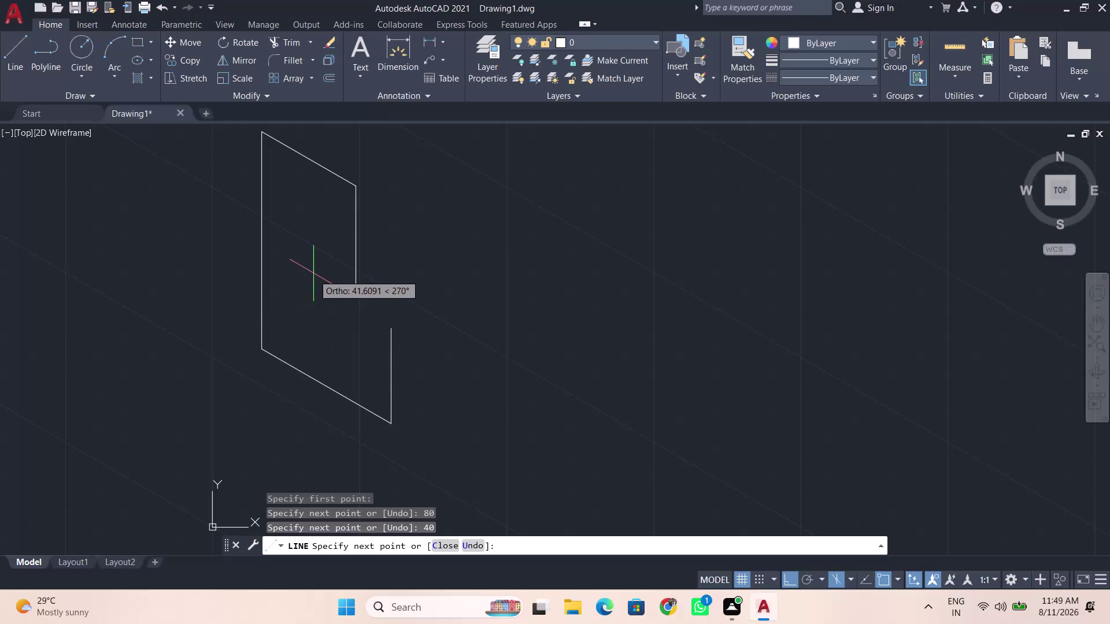
Draw the 45-unit line straight down from the side profile.
key(BackSpace)
text(45)
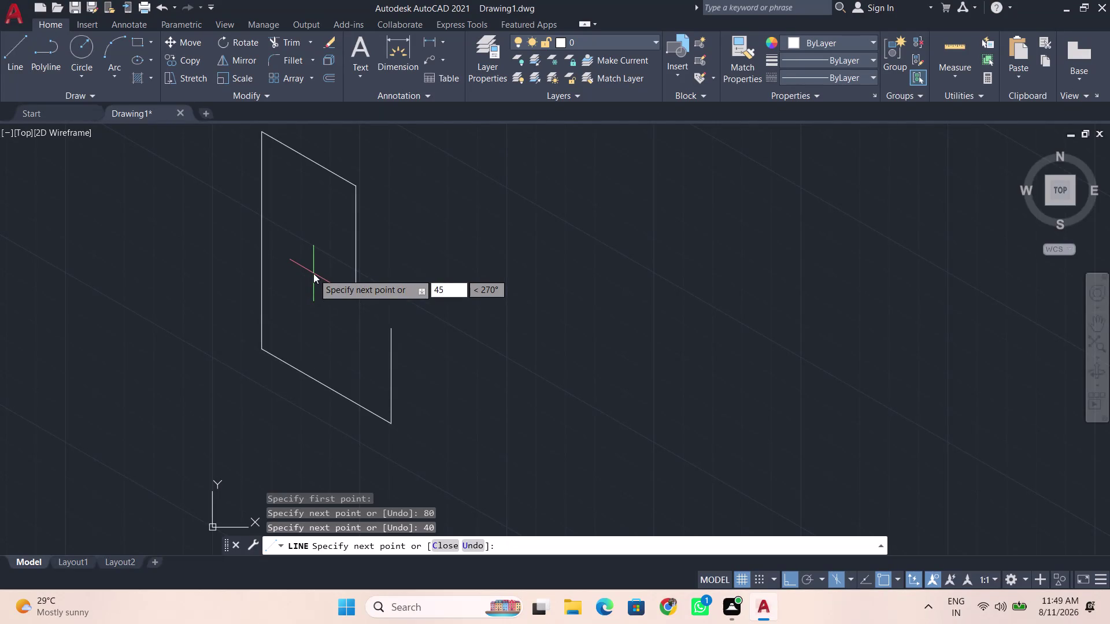
key(Return)
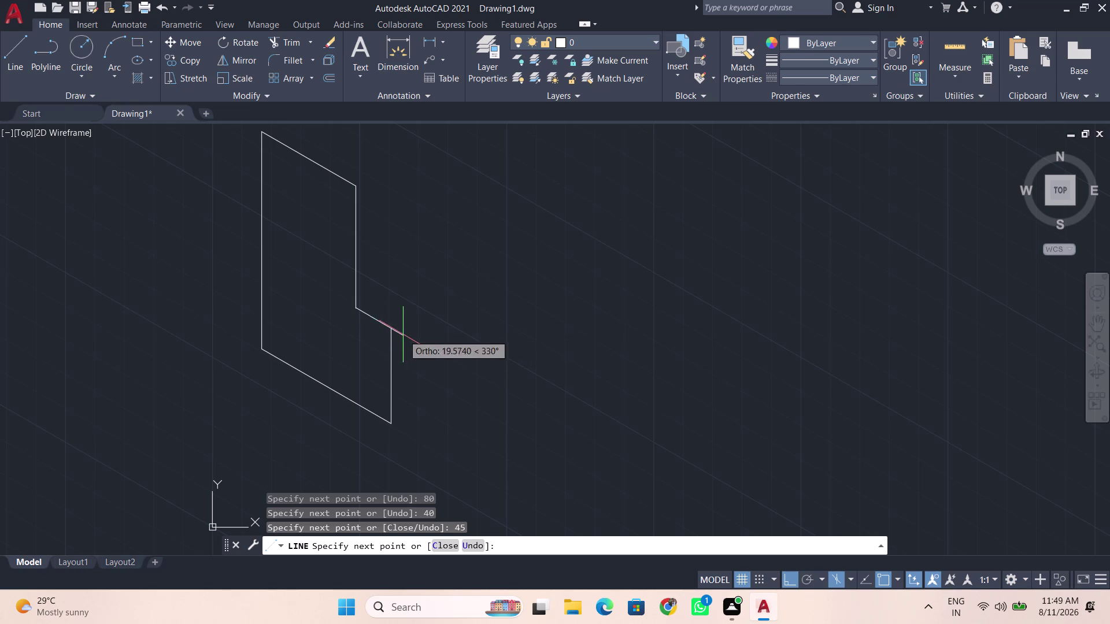
Join the step line to the lower vertical edge's endpoint and switch to the Top isoplane.
scroll(up, 3)
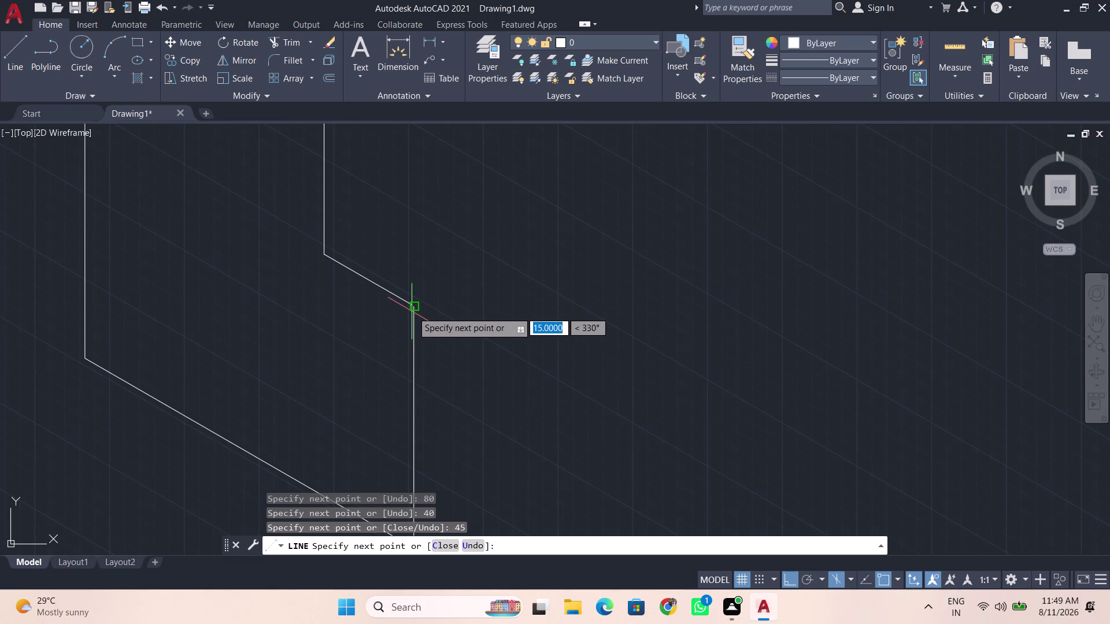
click(415, 312)
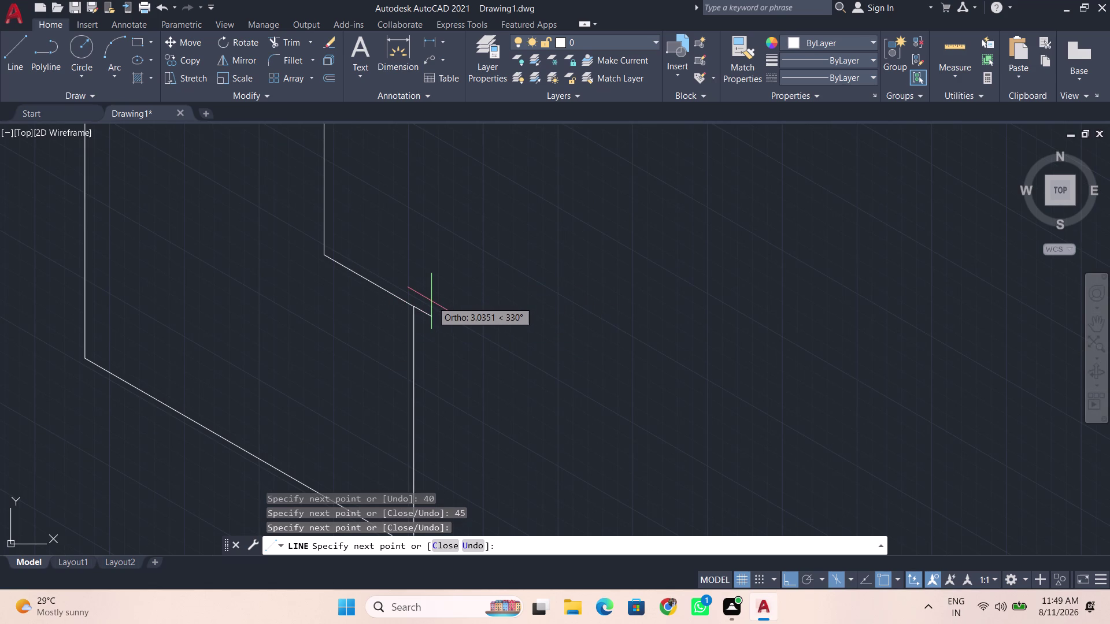
key(space)
scroll(down, 3)
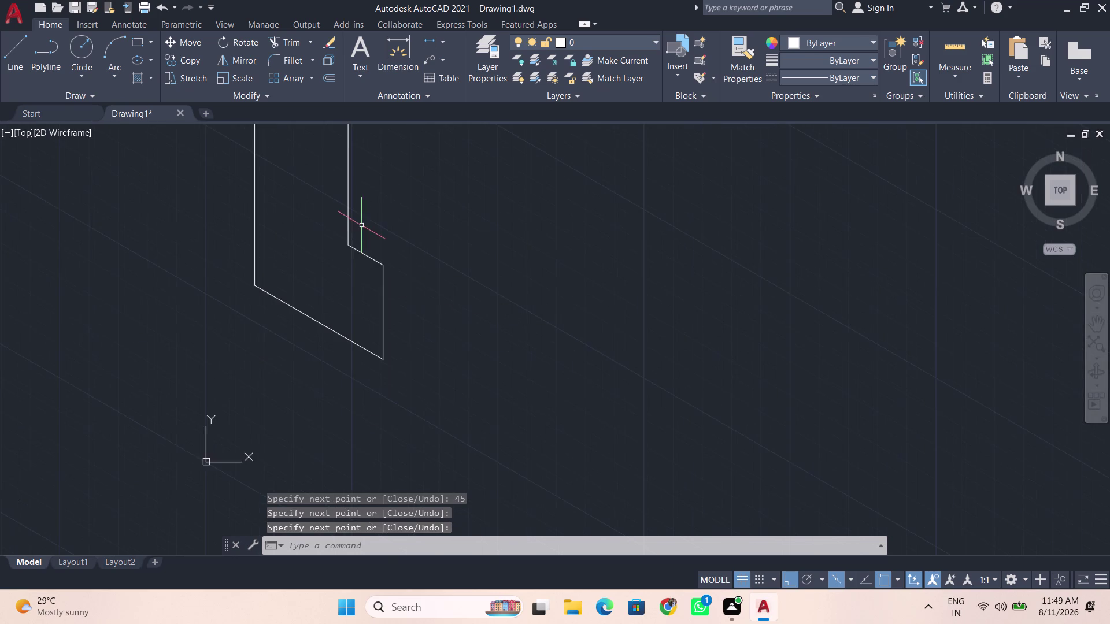
middle_drag(361, 224, 375, 359)
scroll(up, 3)
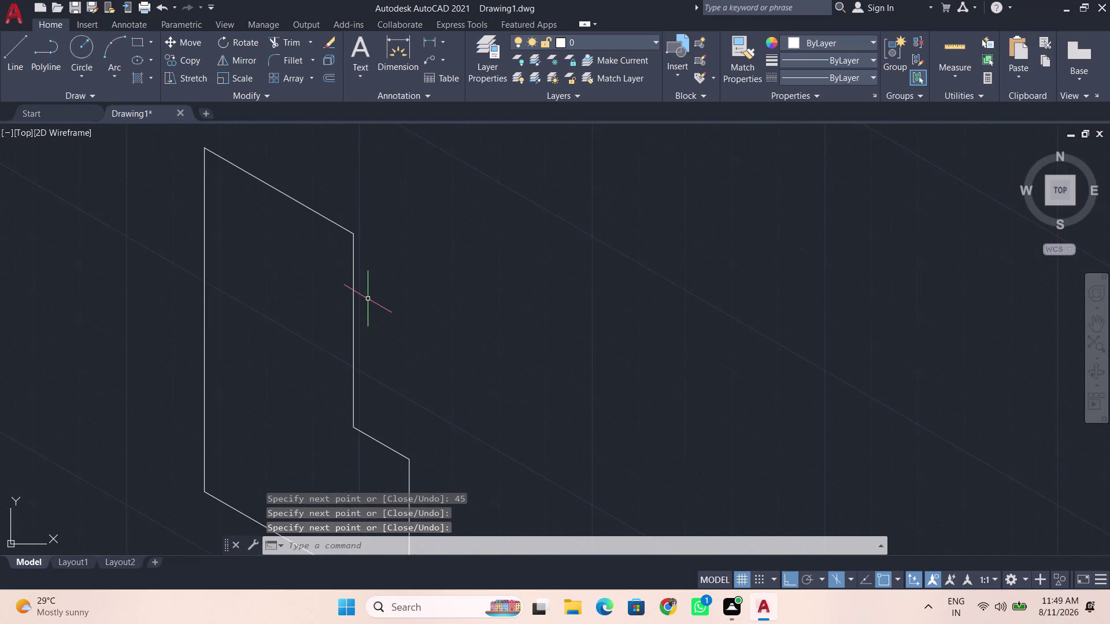
key(F5)
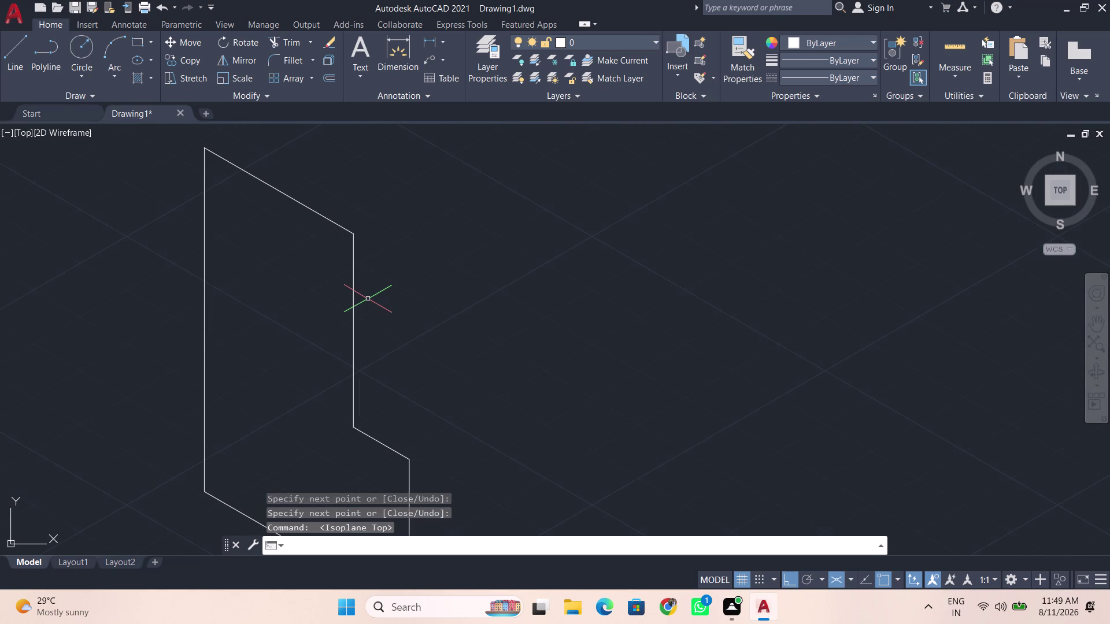
From the profile's top-left corner, draw the 30-unit top edge going back.
middle_drag(292, 243, 293, 318)
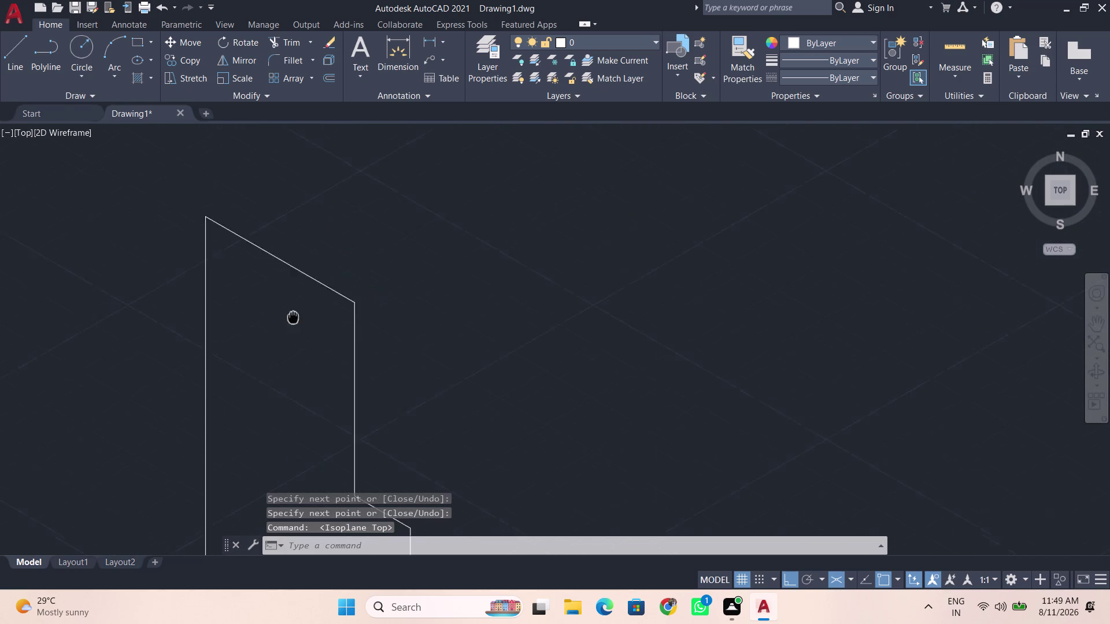
middle_drag(293, 317, 294, 354)
key(l)
key(Return)
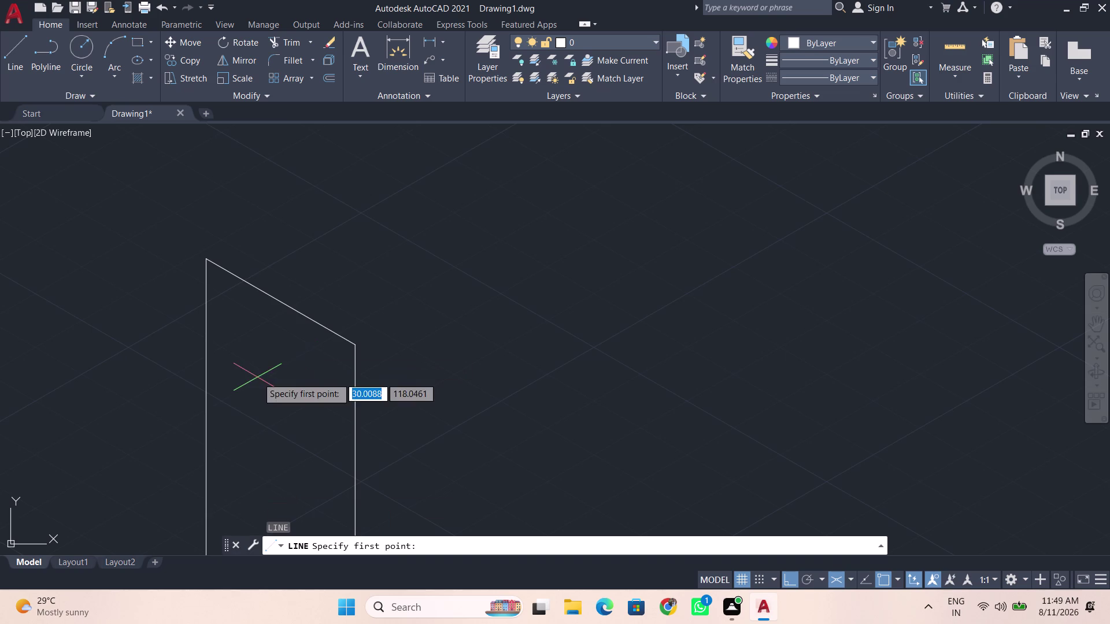
click(206, 261)
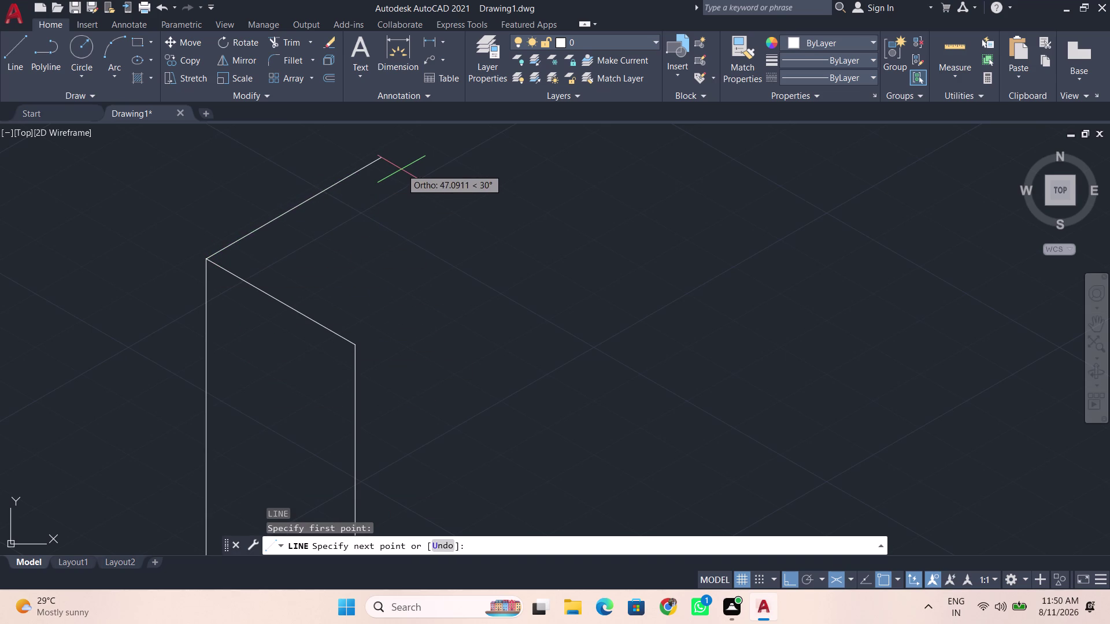
key(BackSpace)
key(BackSpace)
text(30)
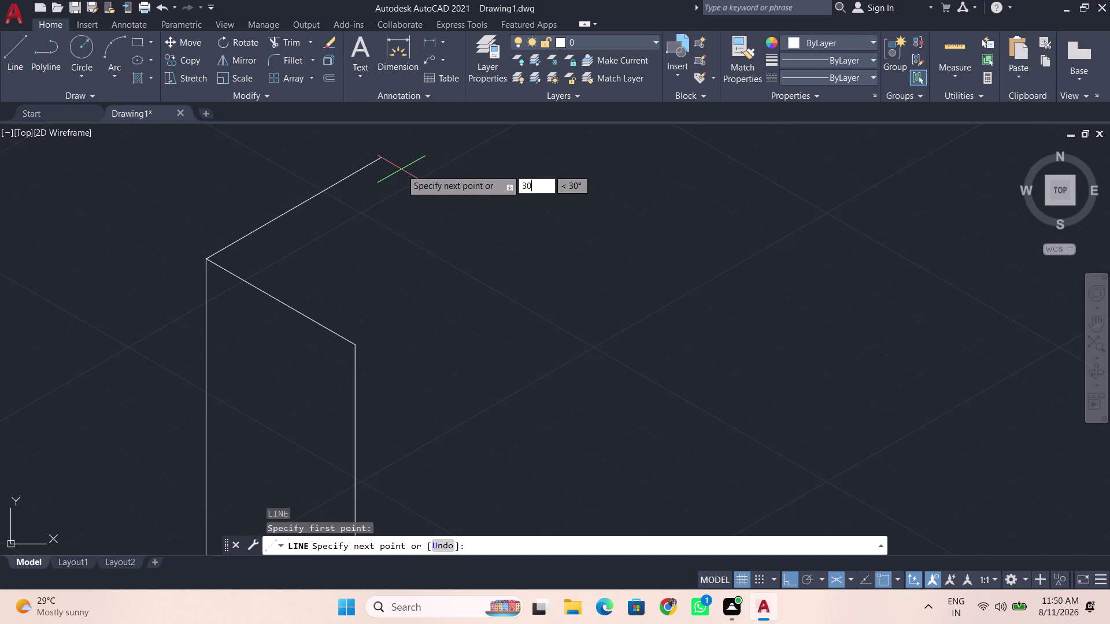
key(Return)
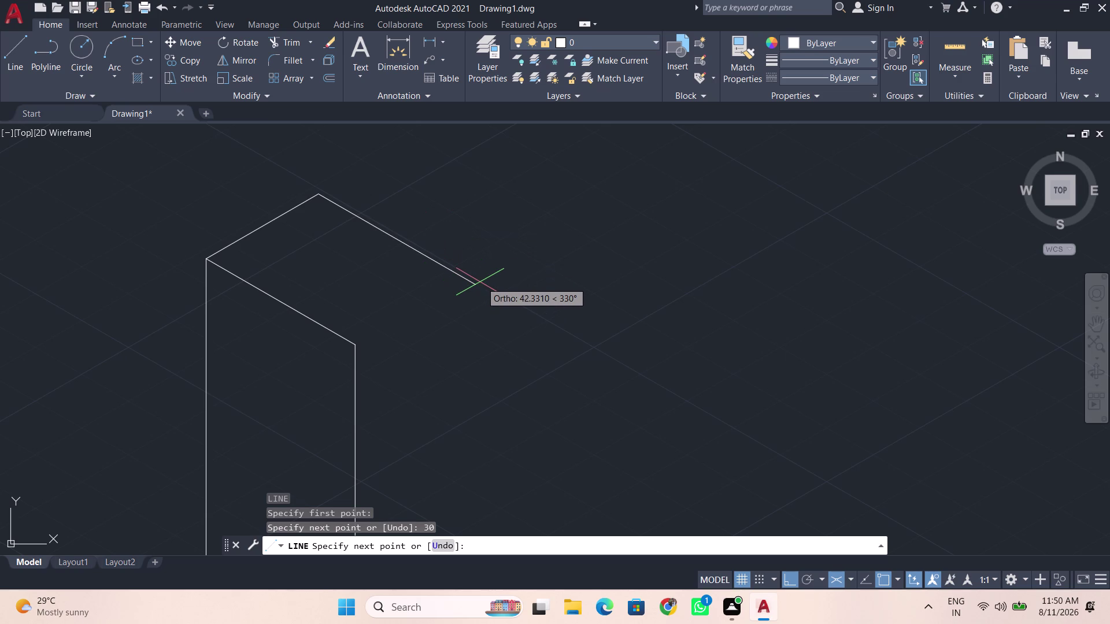
Add the 40-unit edge across the top and close the face at the front corner.
key(BackSpace)
key(BackSpace)
text(40)
key(Return)
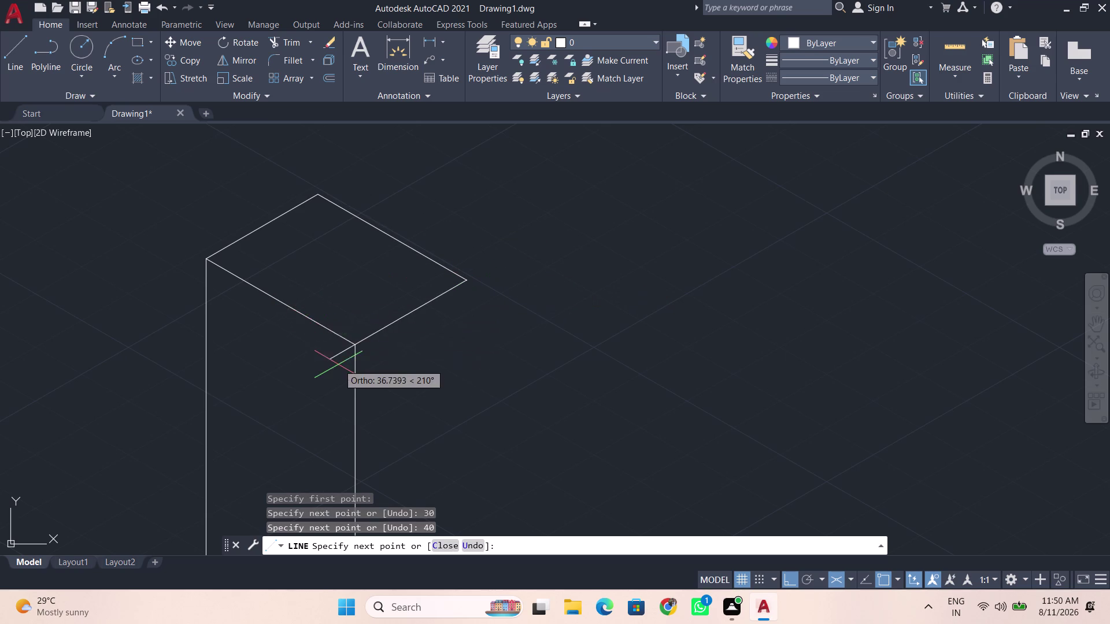
scroll(up, 3)
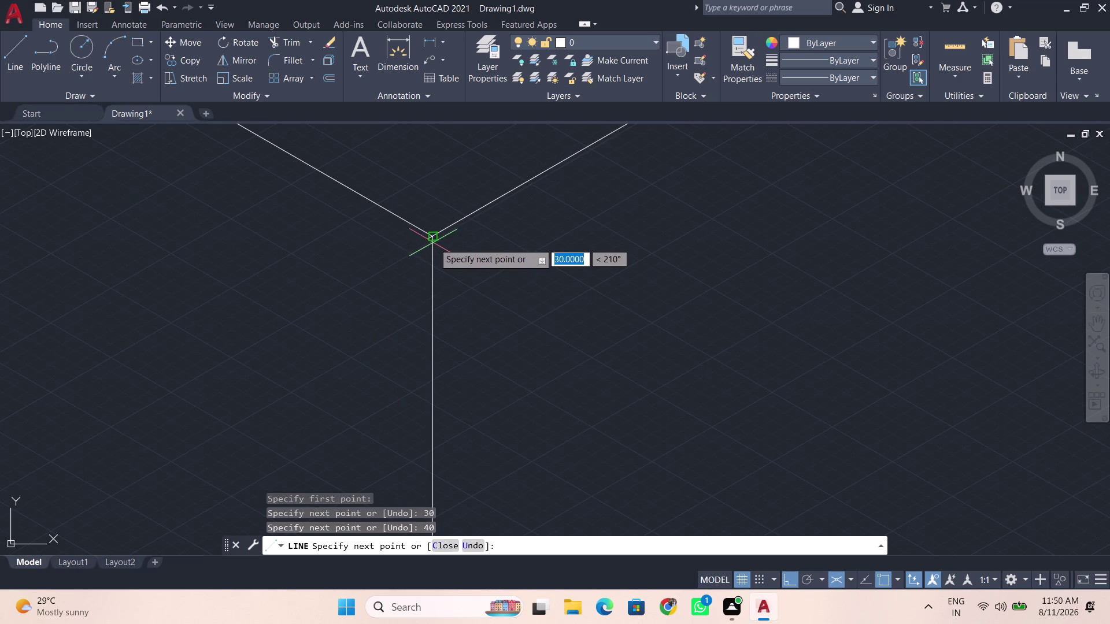
click(440, 239)
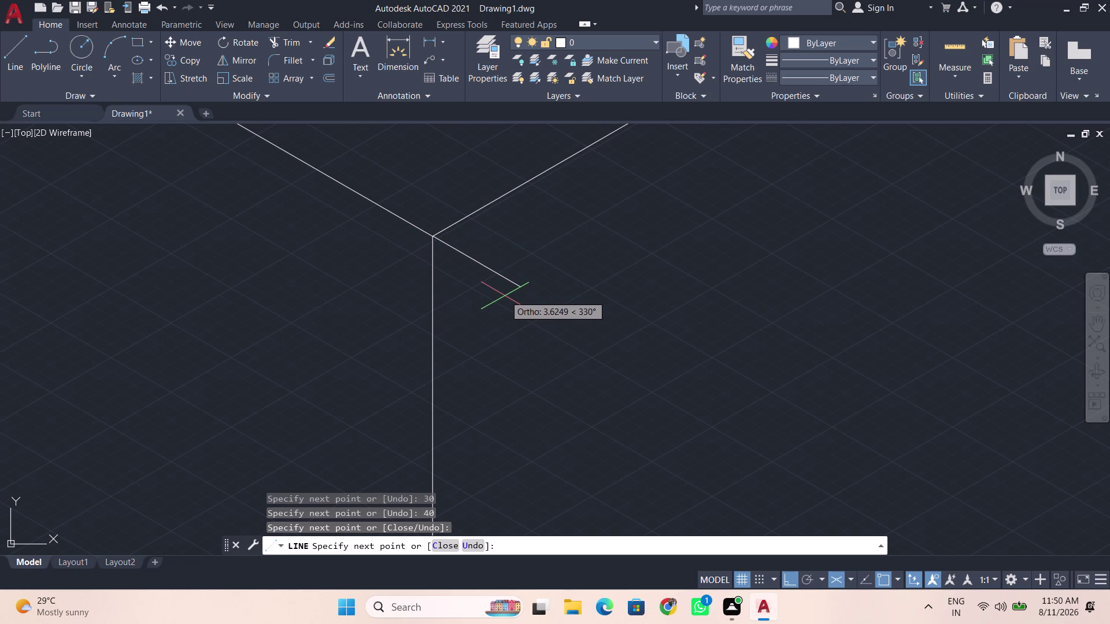
key(space)
scroll(down, 3)
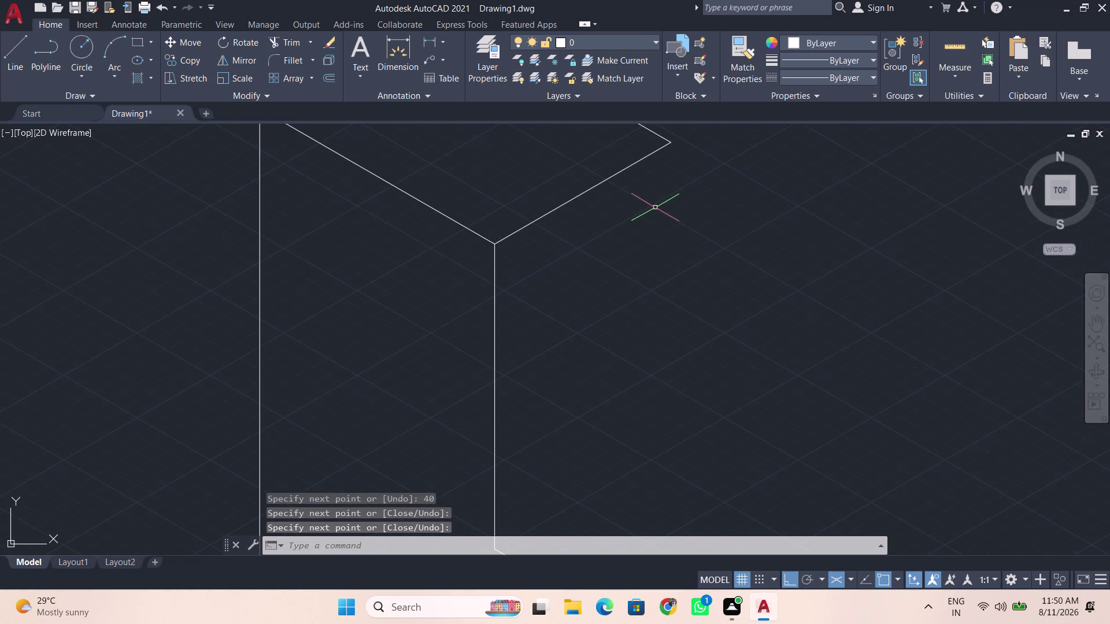
middle_drag(655, 207, 341, 319)
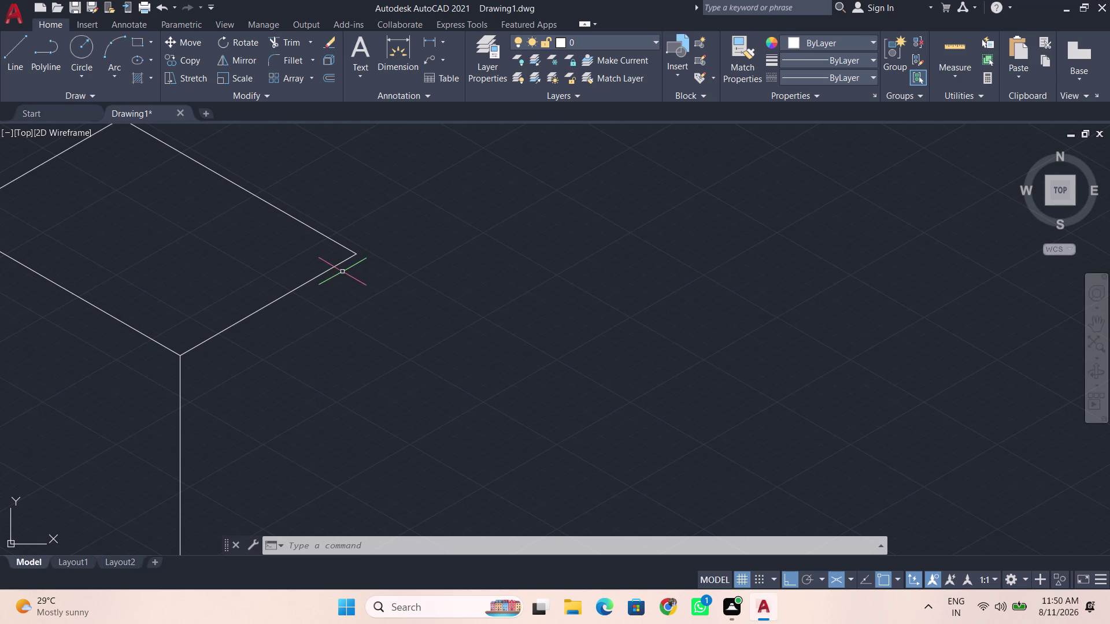
From the top face's right corner, draw a 15-unit drop on the right isoplane.
key(l)
key(Return)
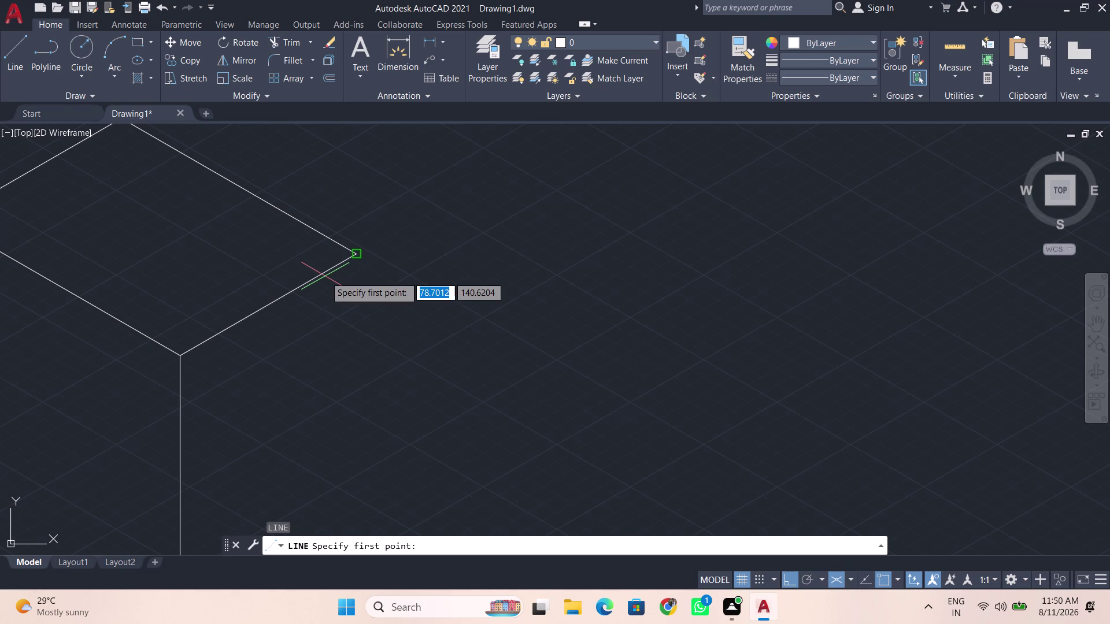
click(353, 254)
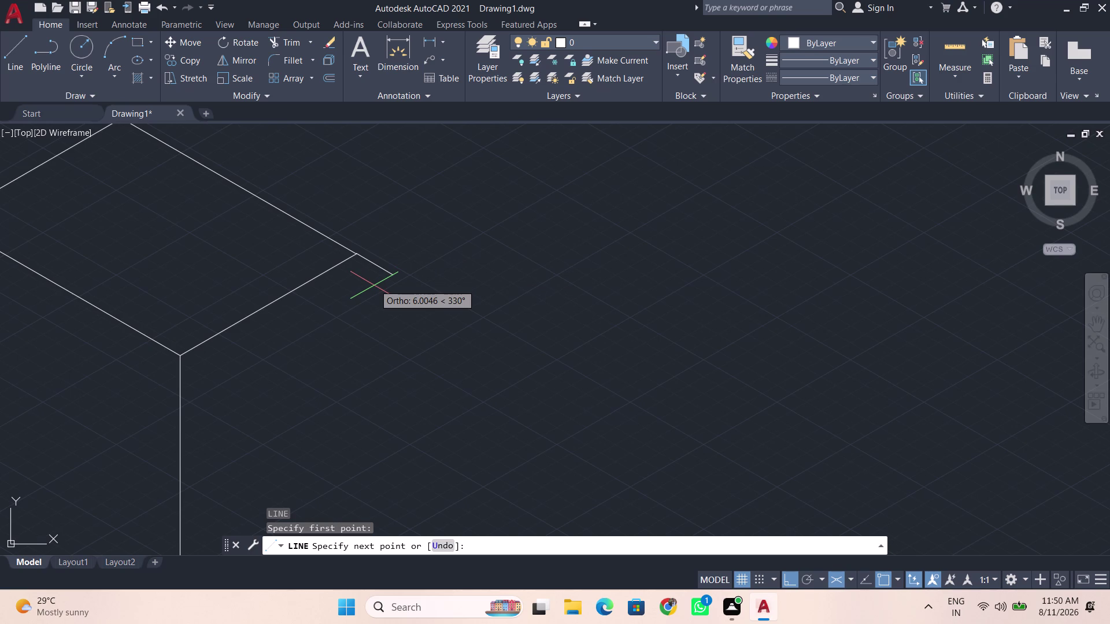
key(F5)
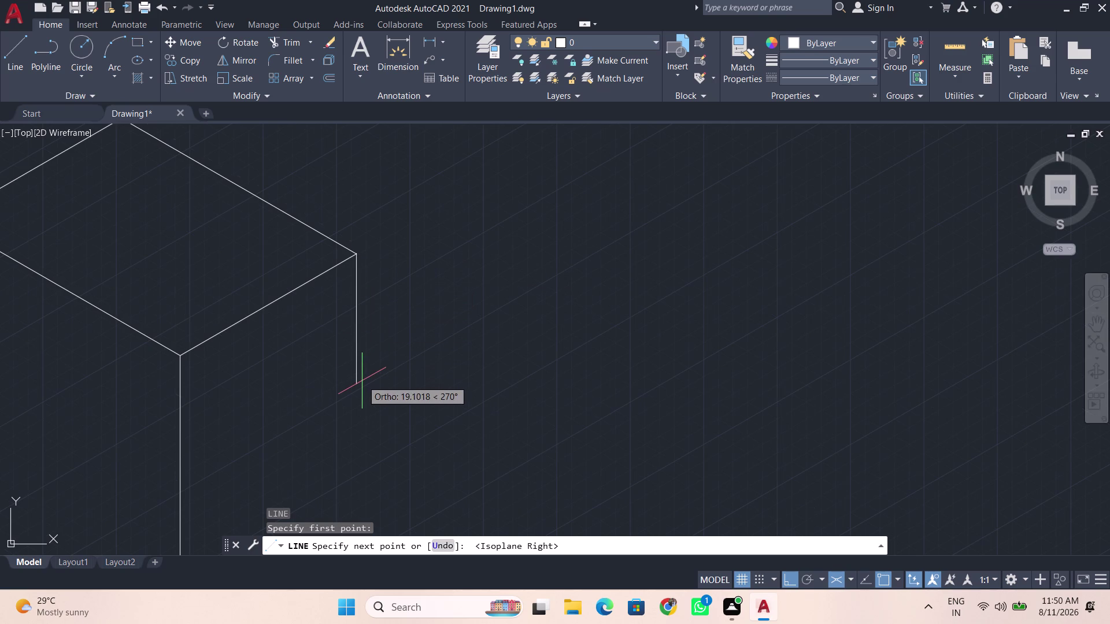
key(BackSpace)
key(BackSpace)
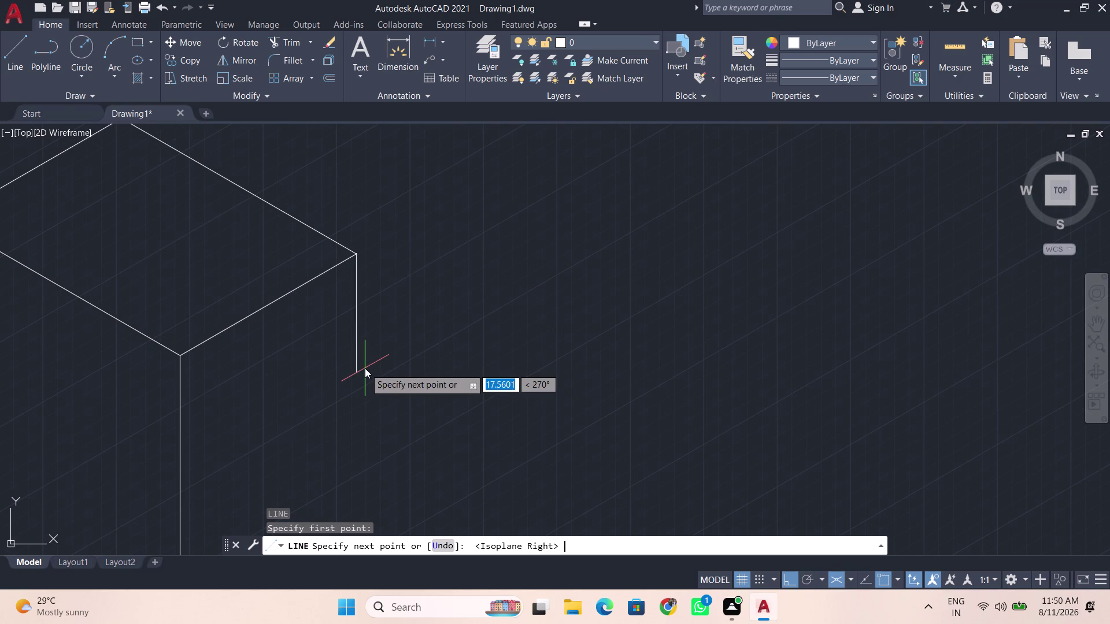
text(15)
key(Return)
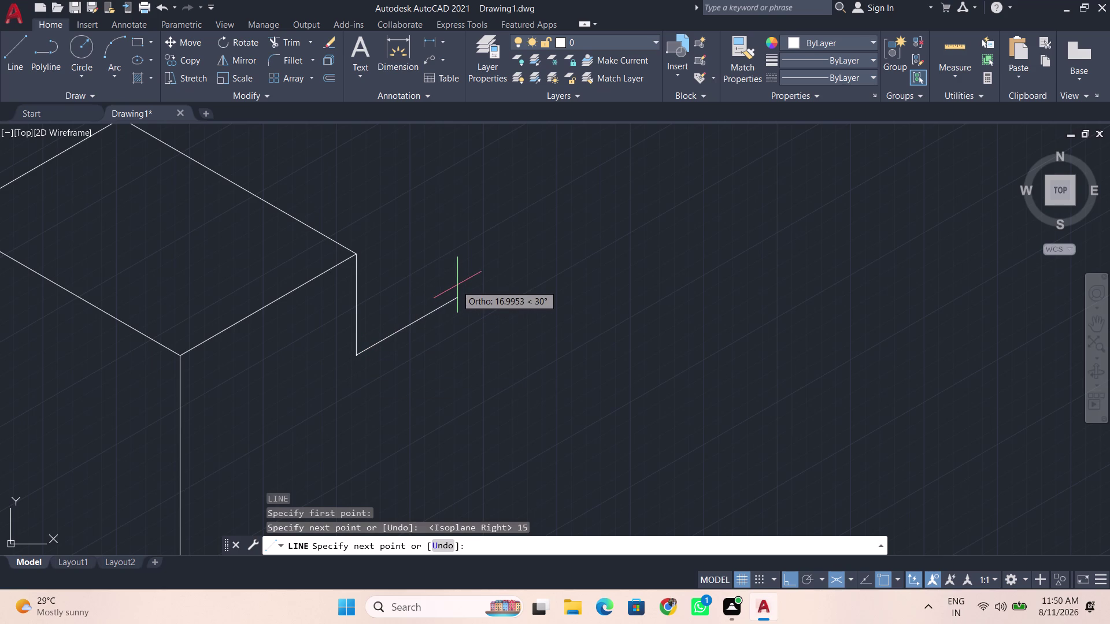
Continue the ledge with a 25-unit edge going back and a 40-unit edge on the left isoplane.
key(BackSpace)
text(25)
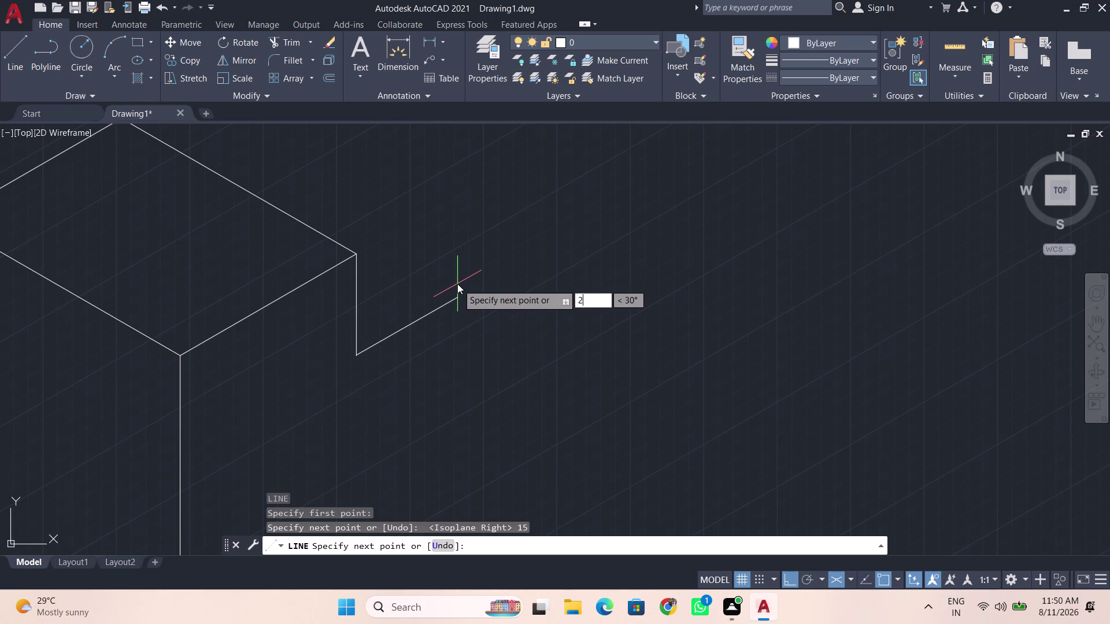
key(Return)
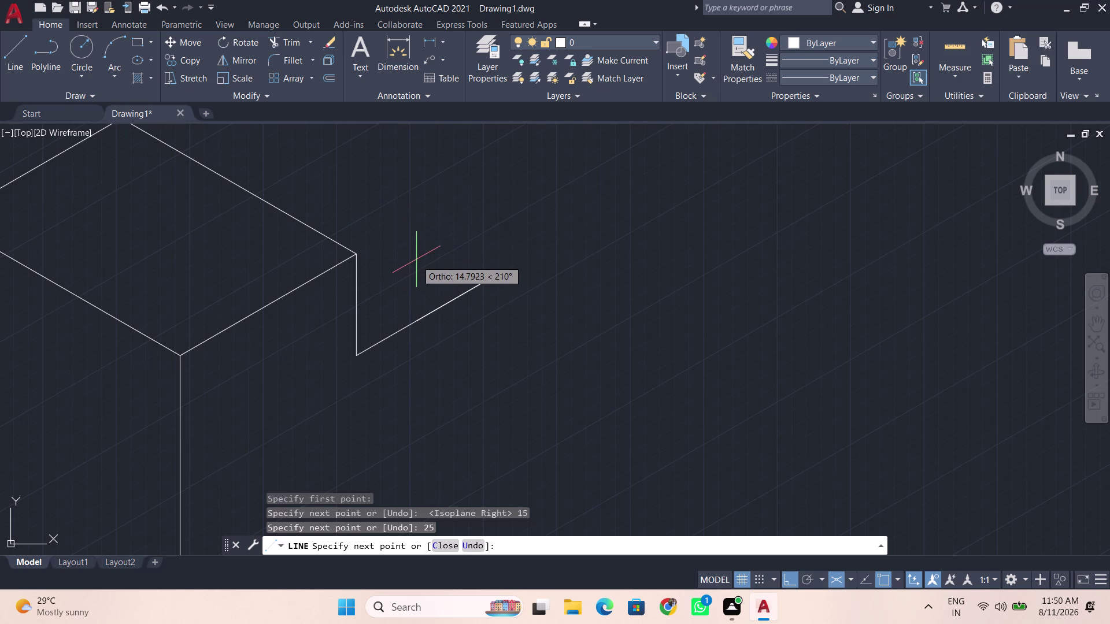
key(F5)
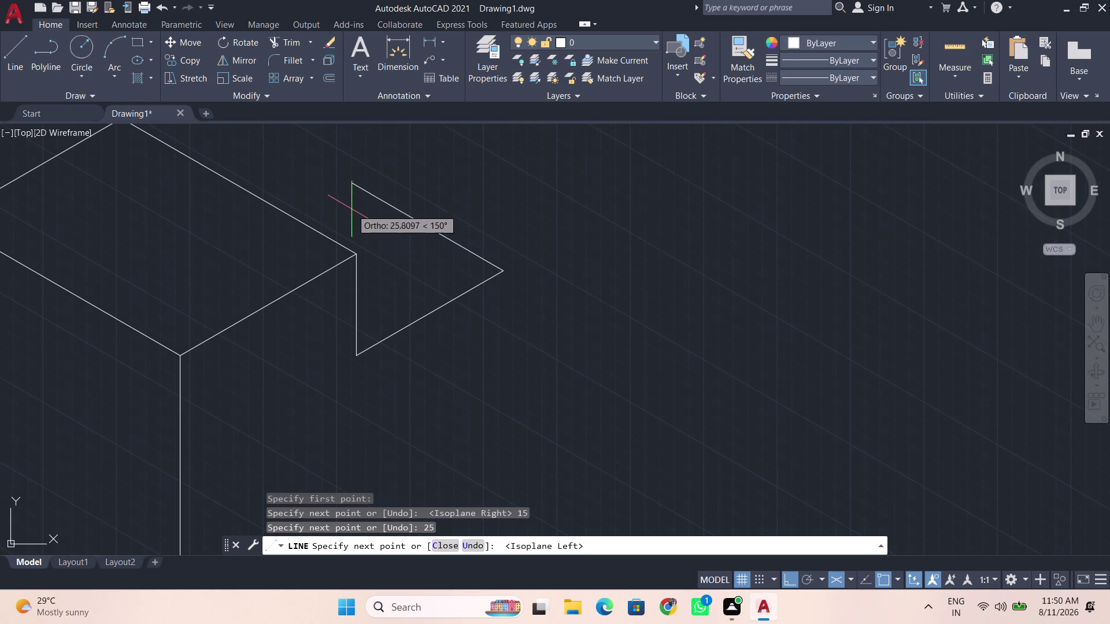
middle_drag(332, 197, 569, 396)
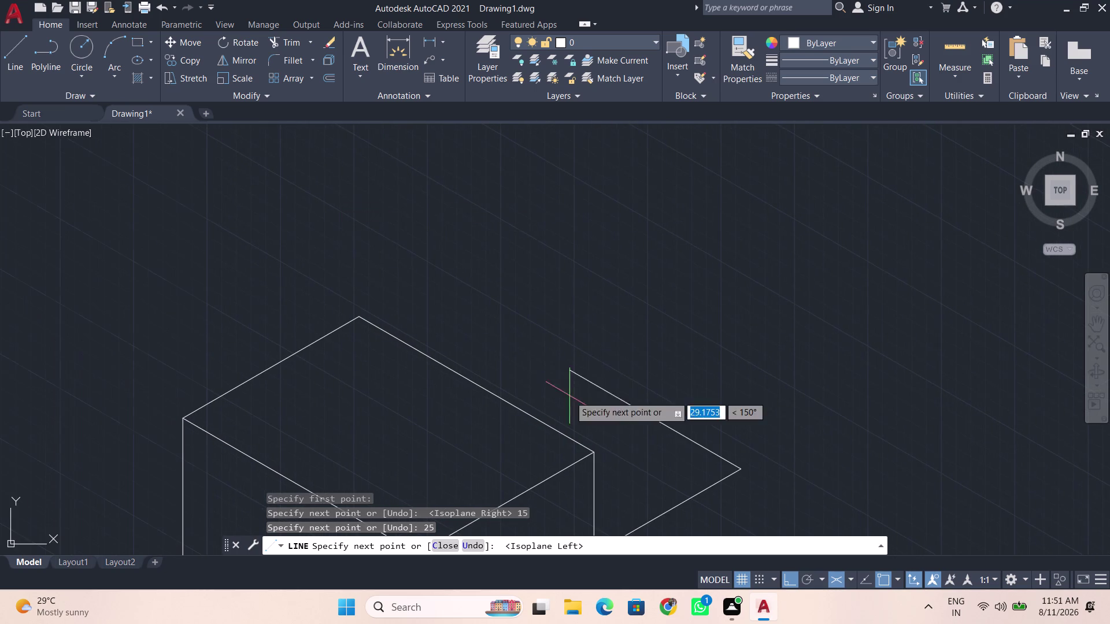
key(BackSpace)
key(BackSpace)
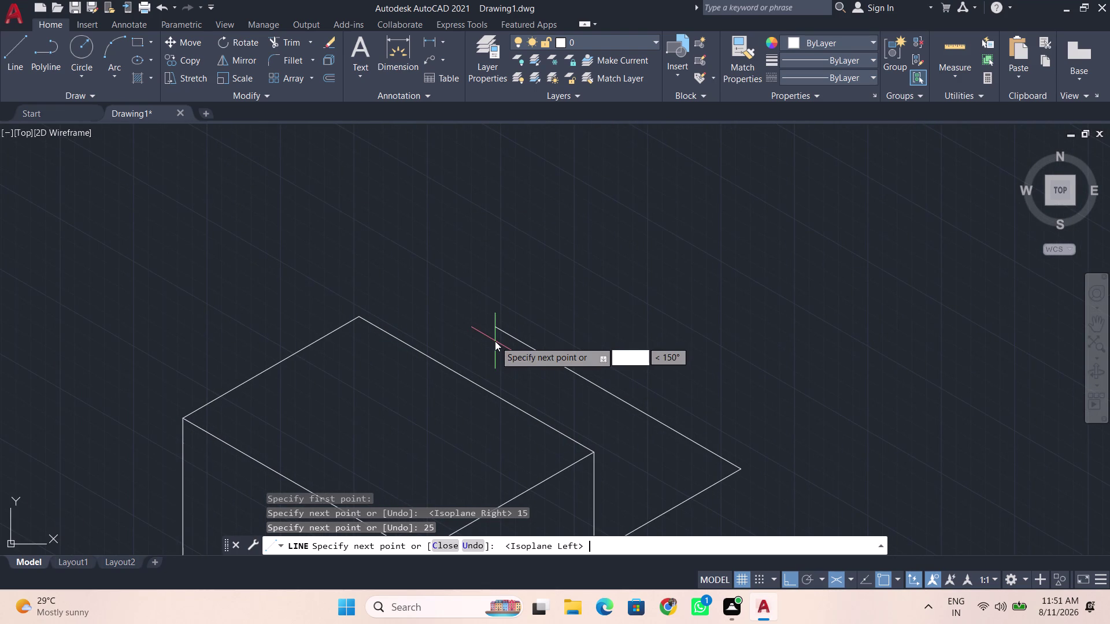
text(40)
key(Return)
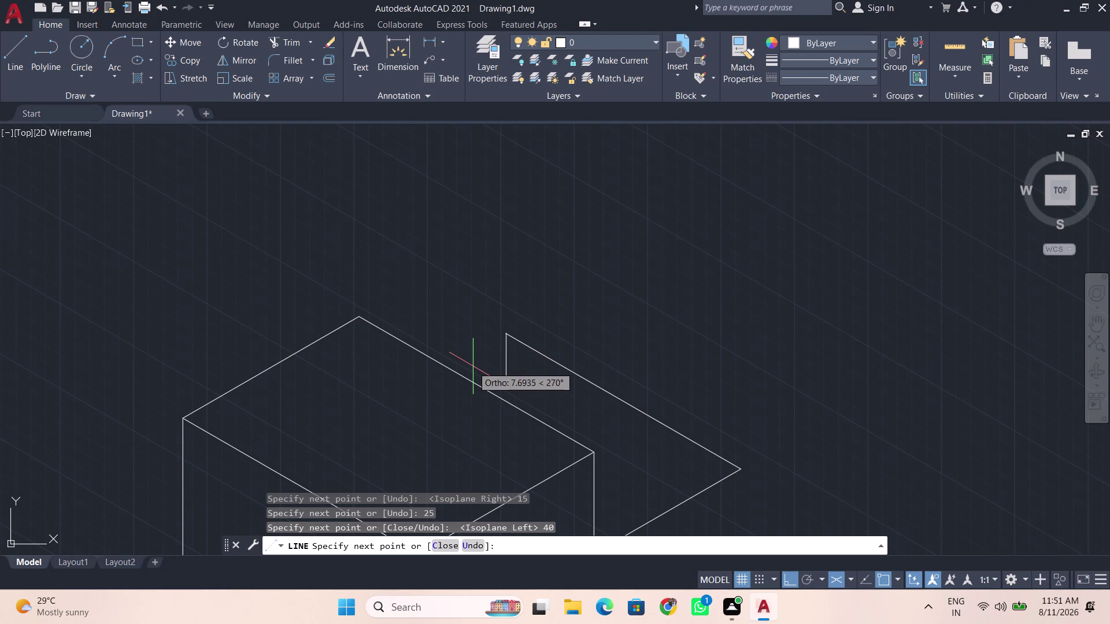
On the Top isoplane, undo a misplaced segment and place the ledge outline's final point.
key(F5)
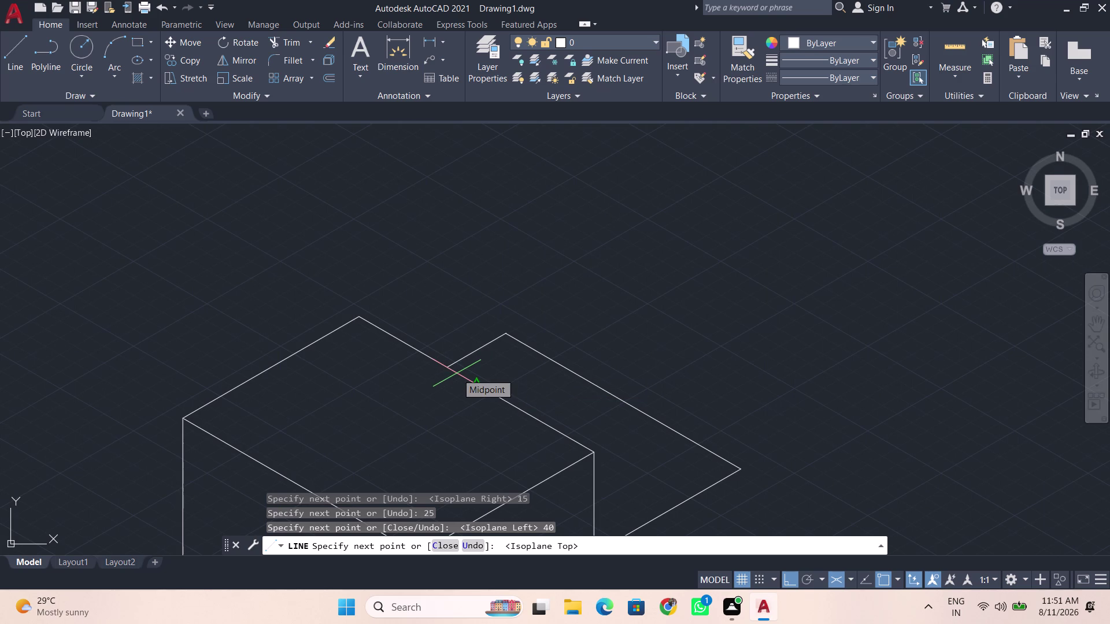
click(457, 374)
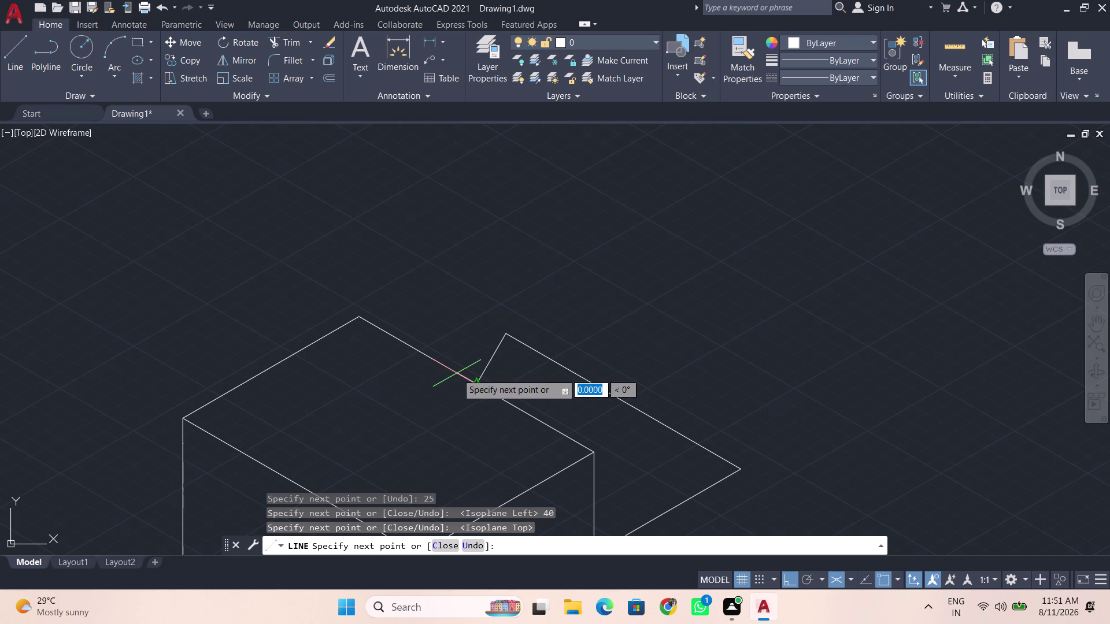
key(ctrl+z)
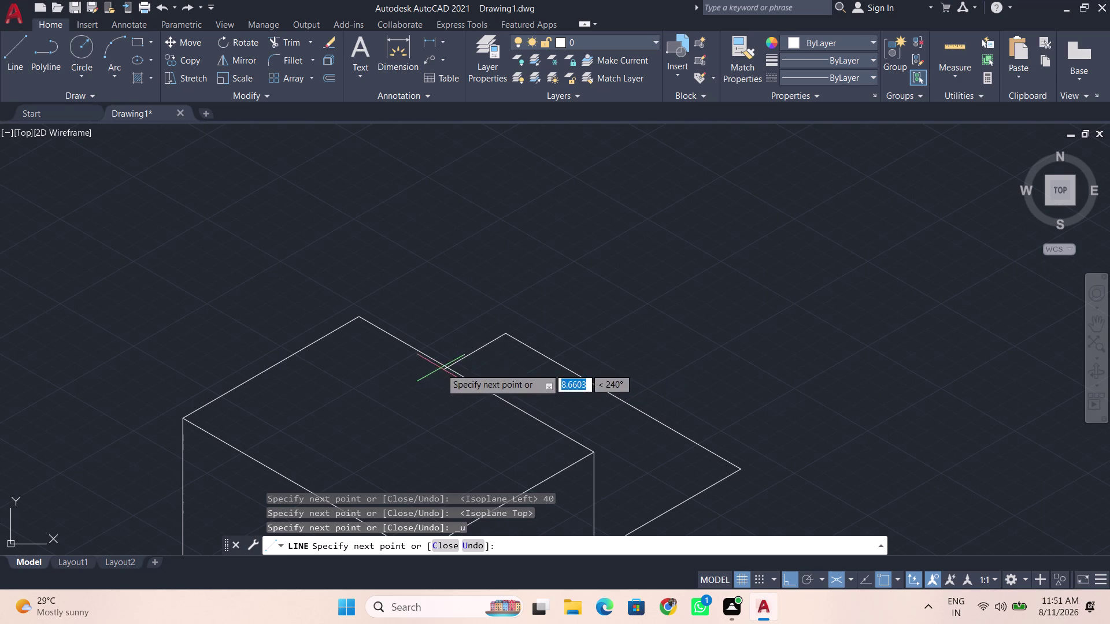
click(407, 379)
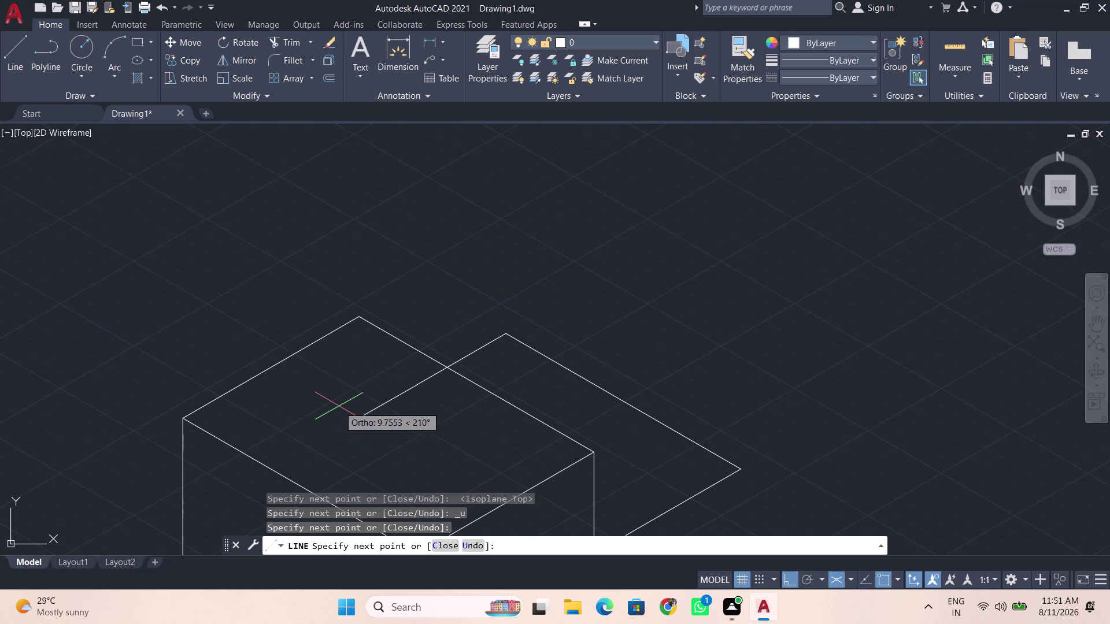
key(space)
scroll(down, 3)
middle_drag(425, 440, 425, 440)
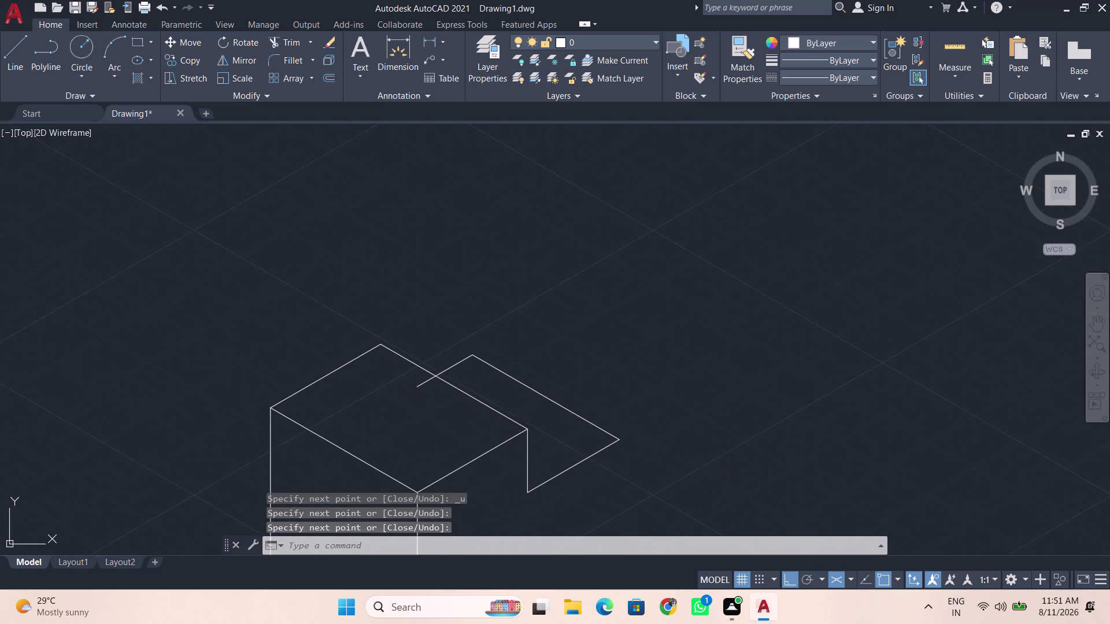
middle_drag(425, 440, 295, 258)
Trim away the overlapping edge on the ledge top.
text(tr)
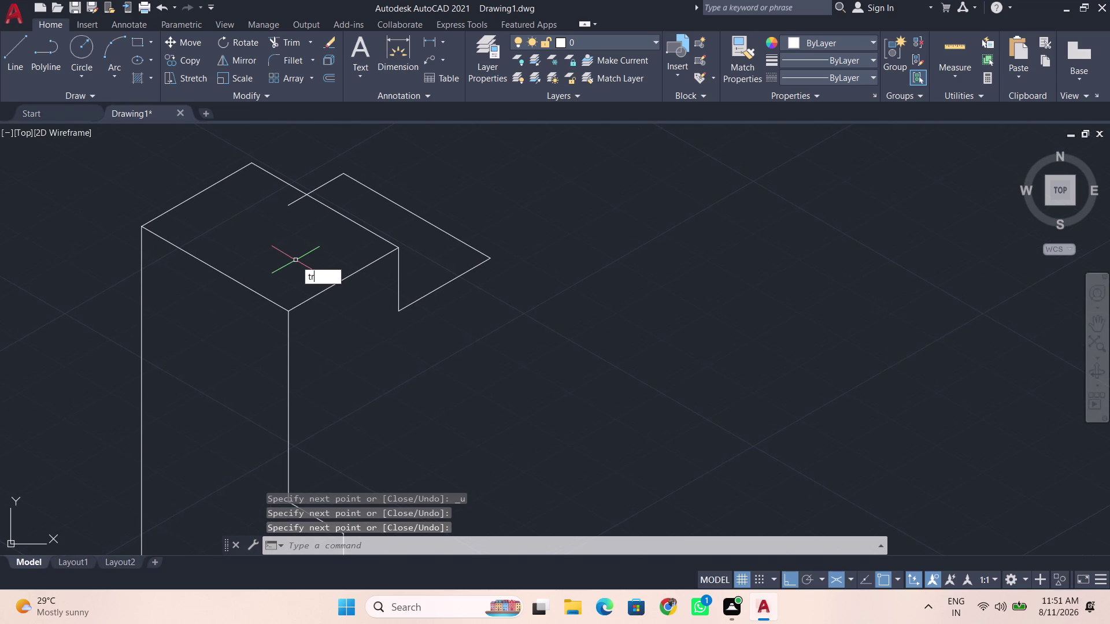
key(Return)
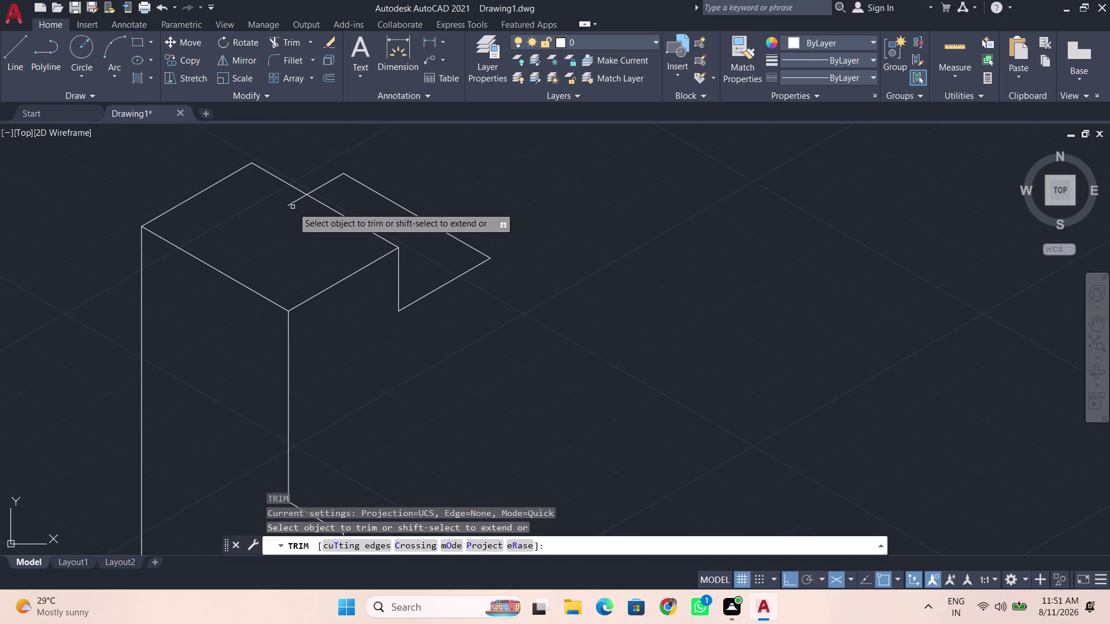
click(297, 202)
key(space)
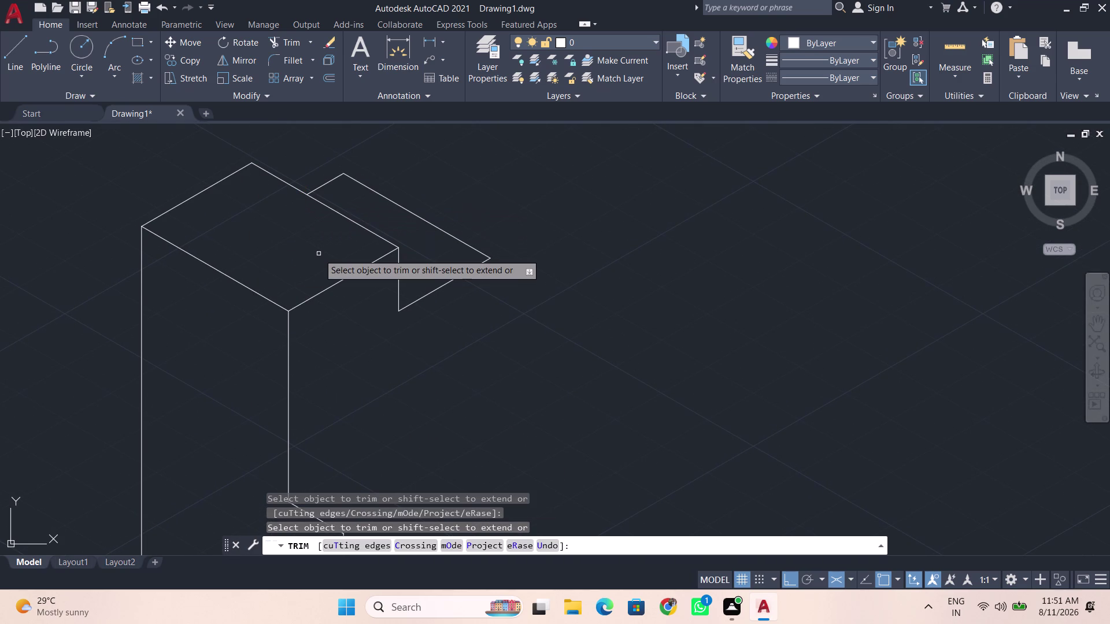
scroll(down, 3)
middle_drag(346, 328, 279, 290)
From the ledge's front corner, draw a 30-unit drop on the right isoplane.
key(l)
key(Return)
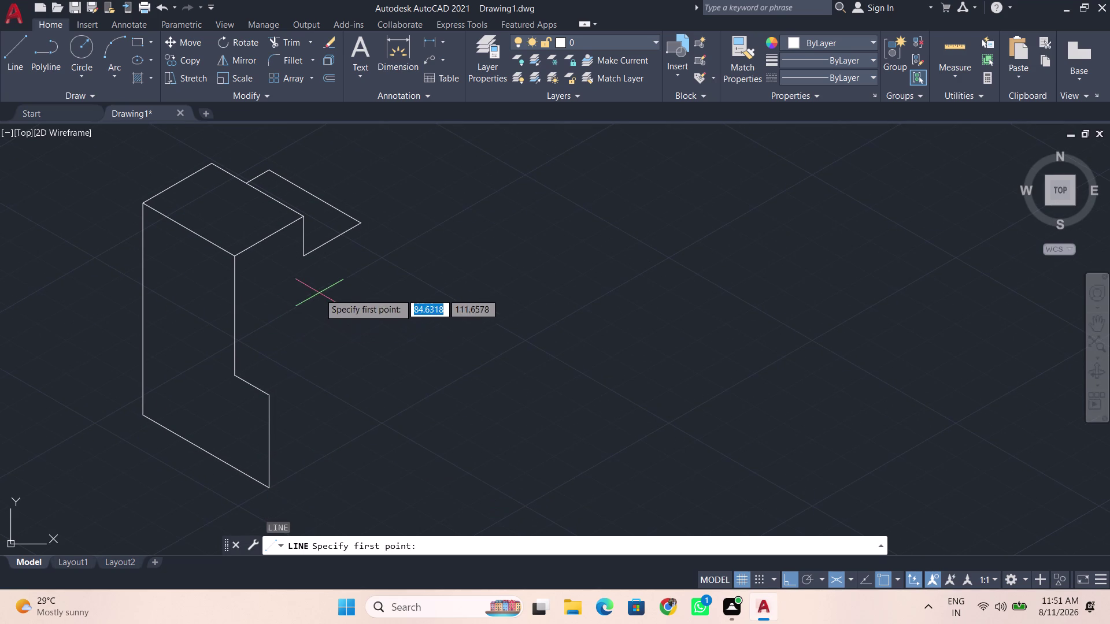
click(363, 226)
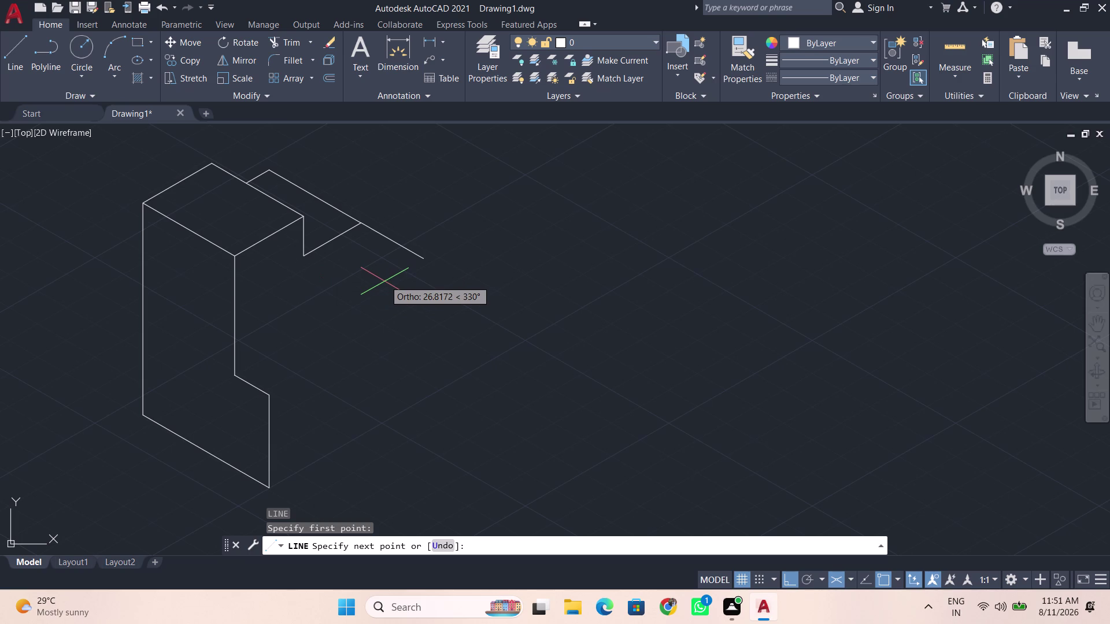
key(F5)
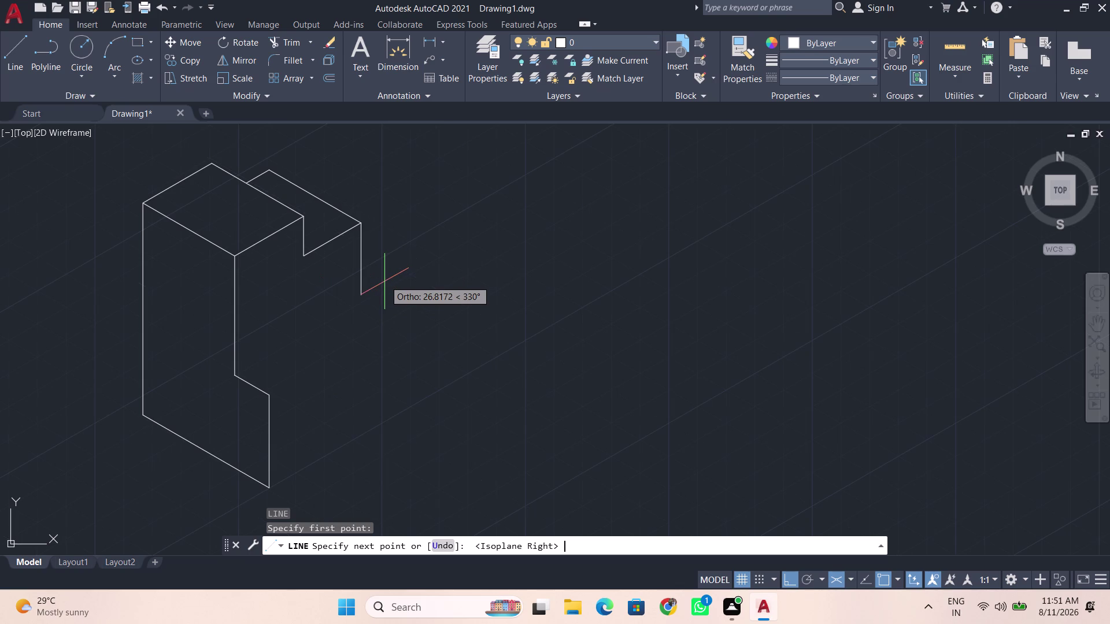
key(BackSpace)
key(BackSpace)
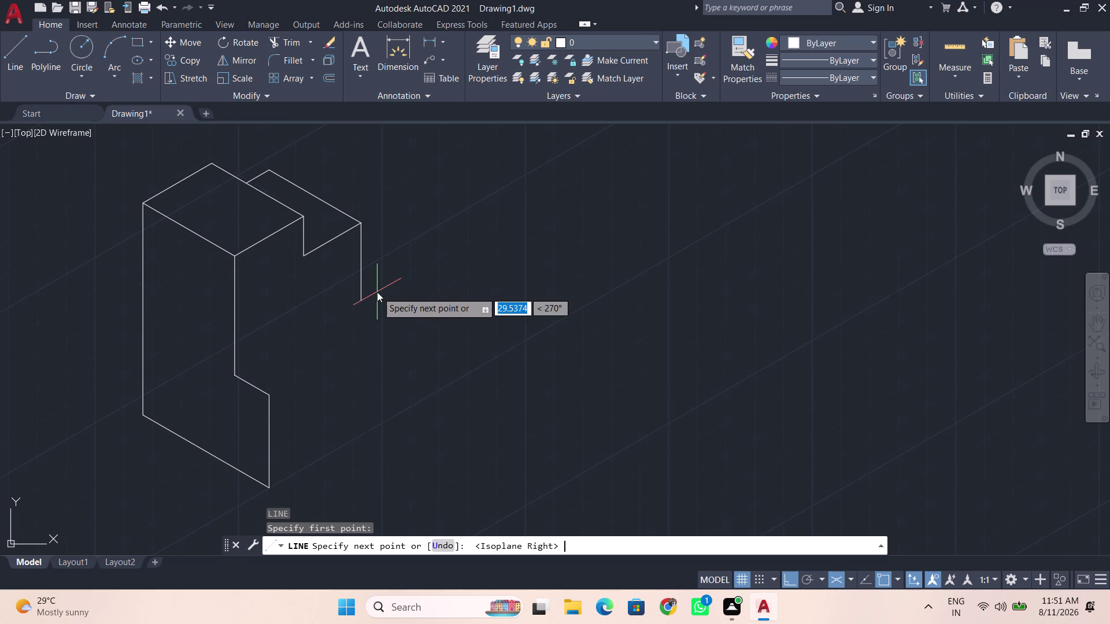
text(30)
key(Return)
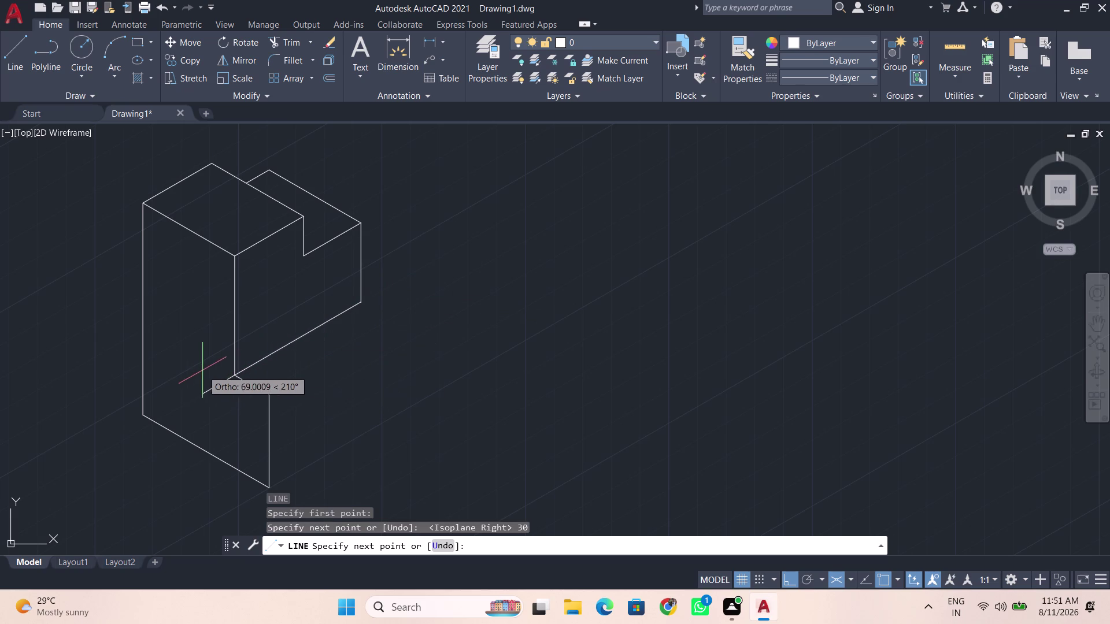
Place the next point of the back profile and end the line.
scroll(up, 3)
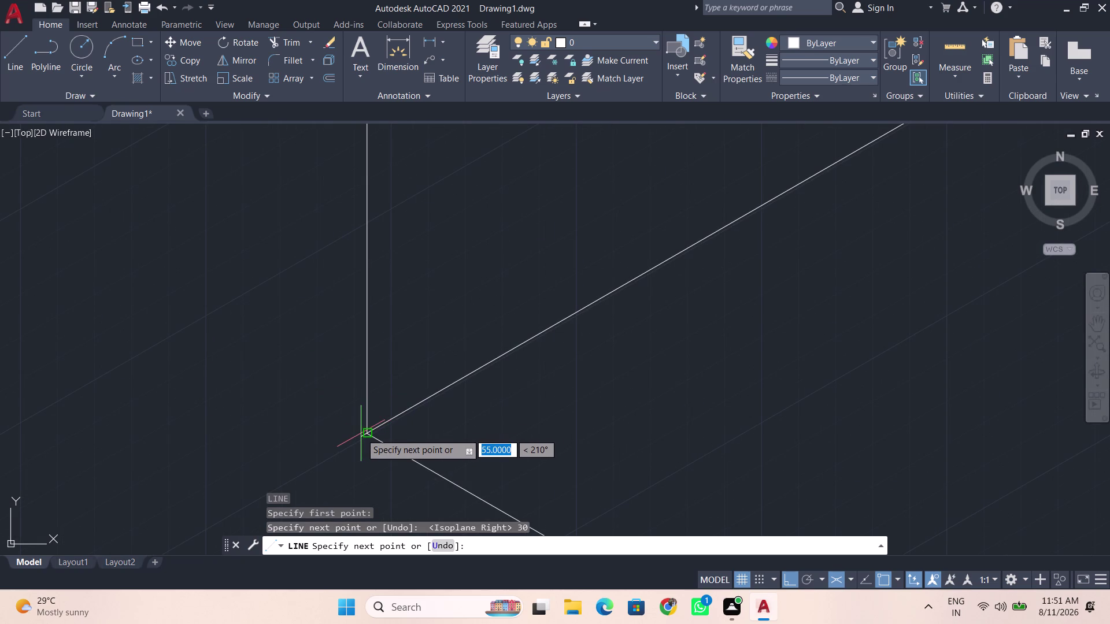
click(361, 433)
scroll(down, 3)
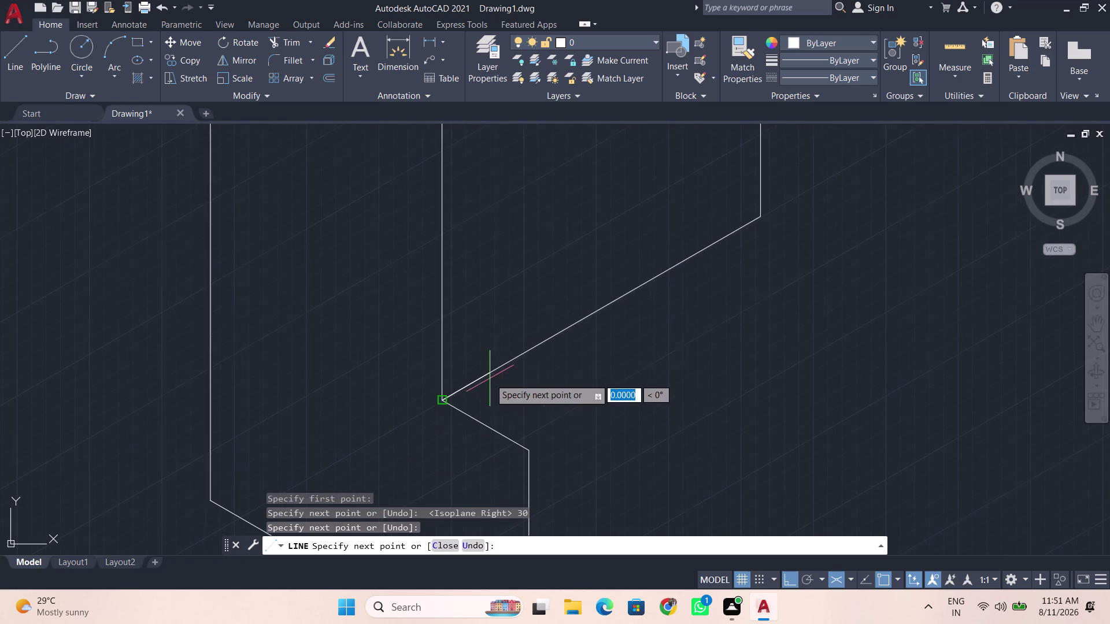
scroll(down, 3)
middle_drag(524, 398, 346, 352)
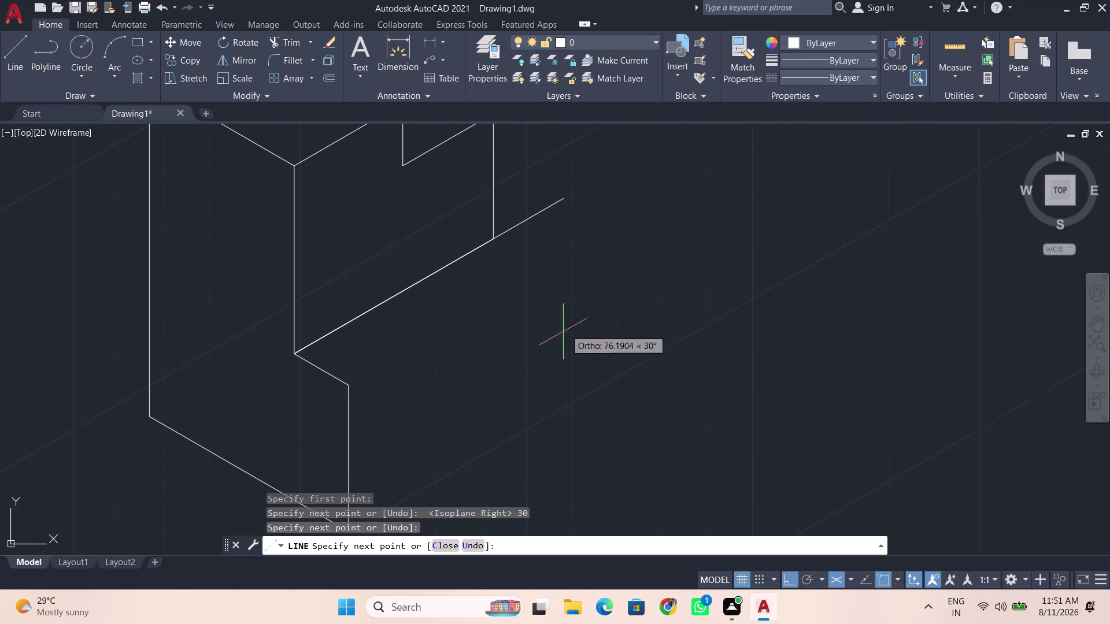
key(space)
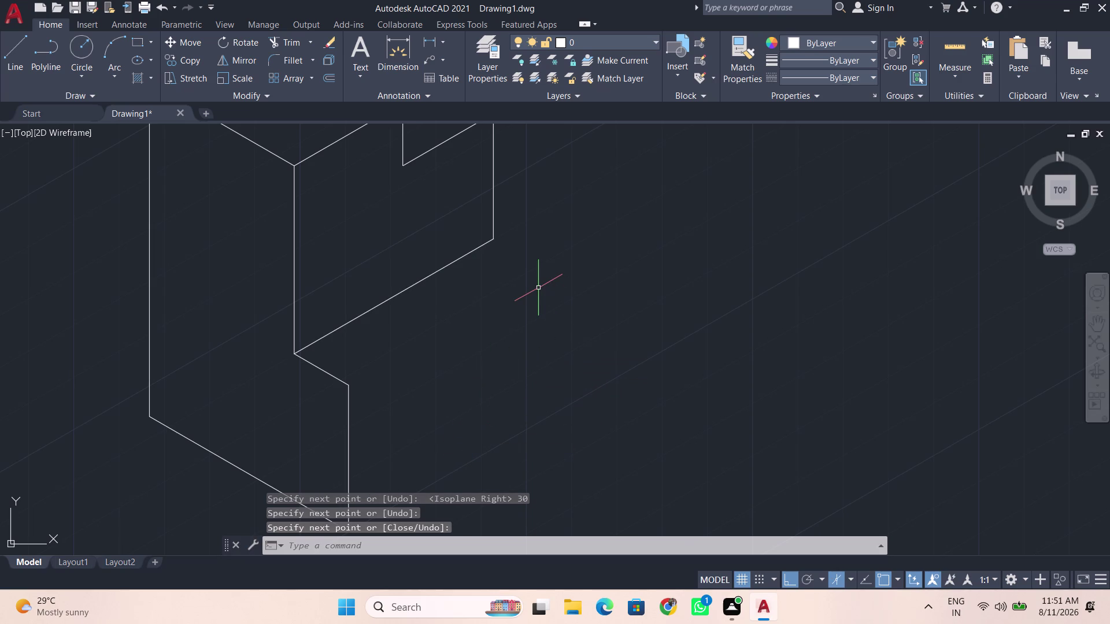
From the ledge's lower corner, draw a 45-unit segment on a new isoplane.
key(l)
key(Return)
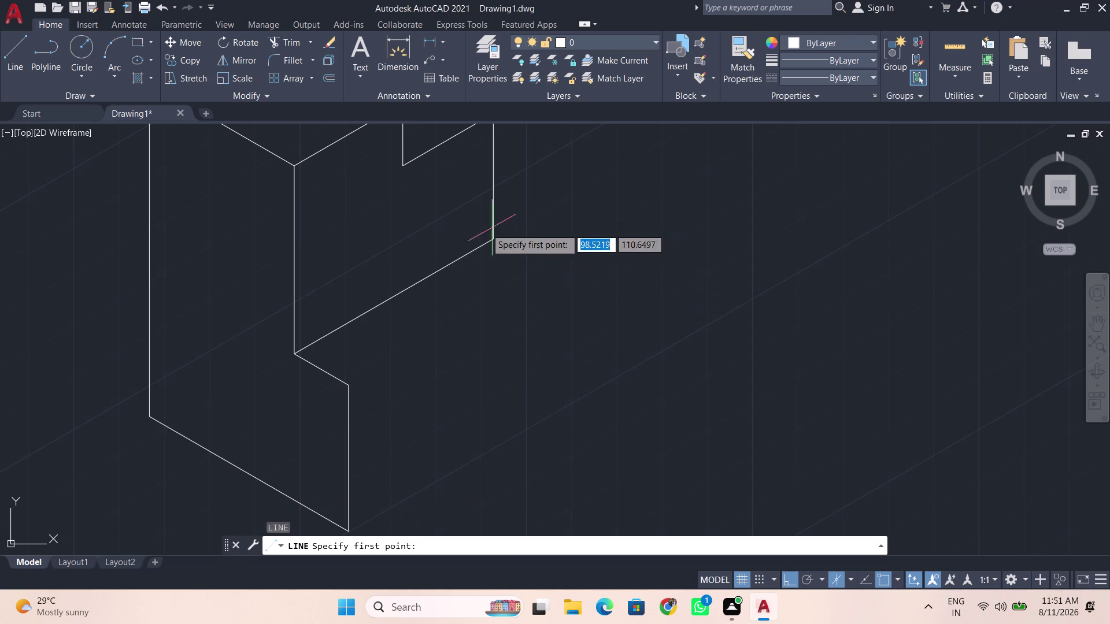
click(493, 242)
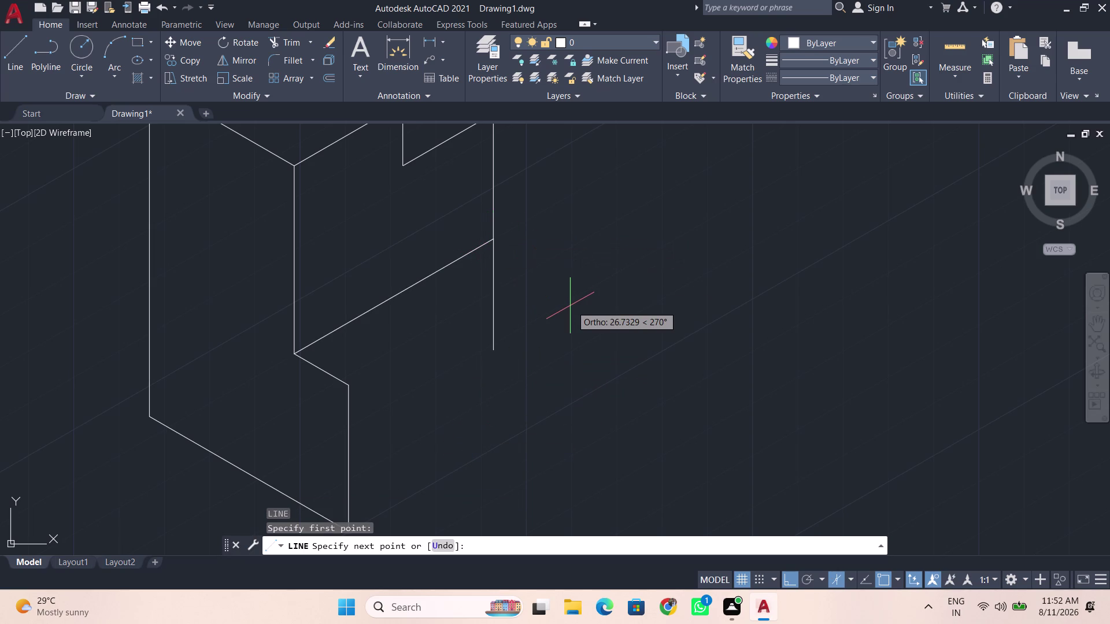
key(F5)
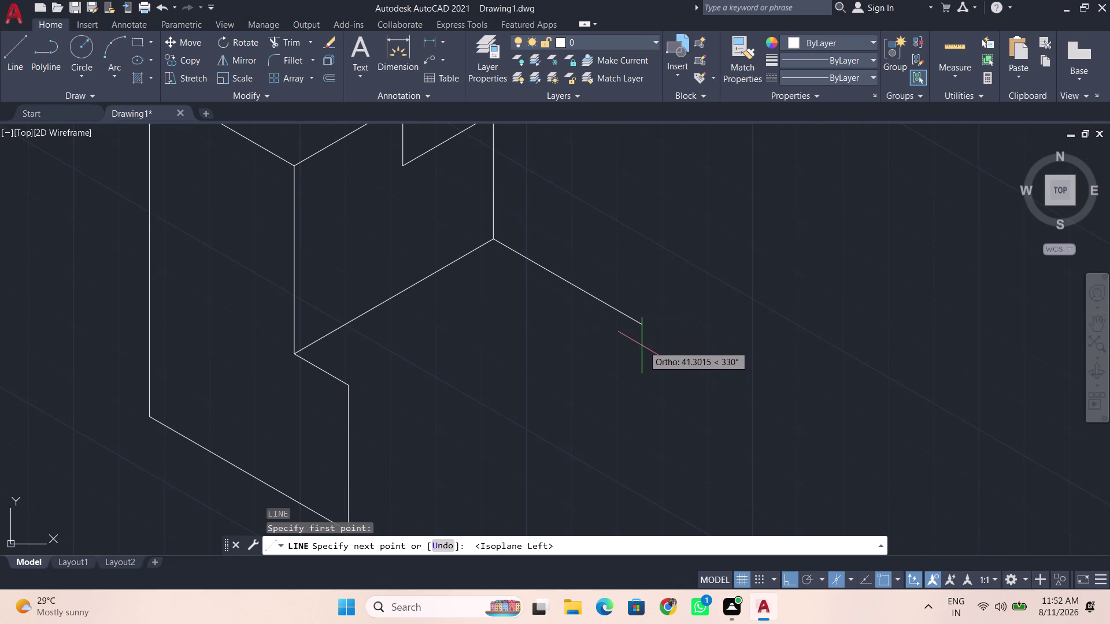
key(BackSpace)
key(BackSpace)
text(45)
key(Return)
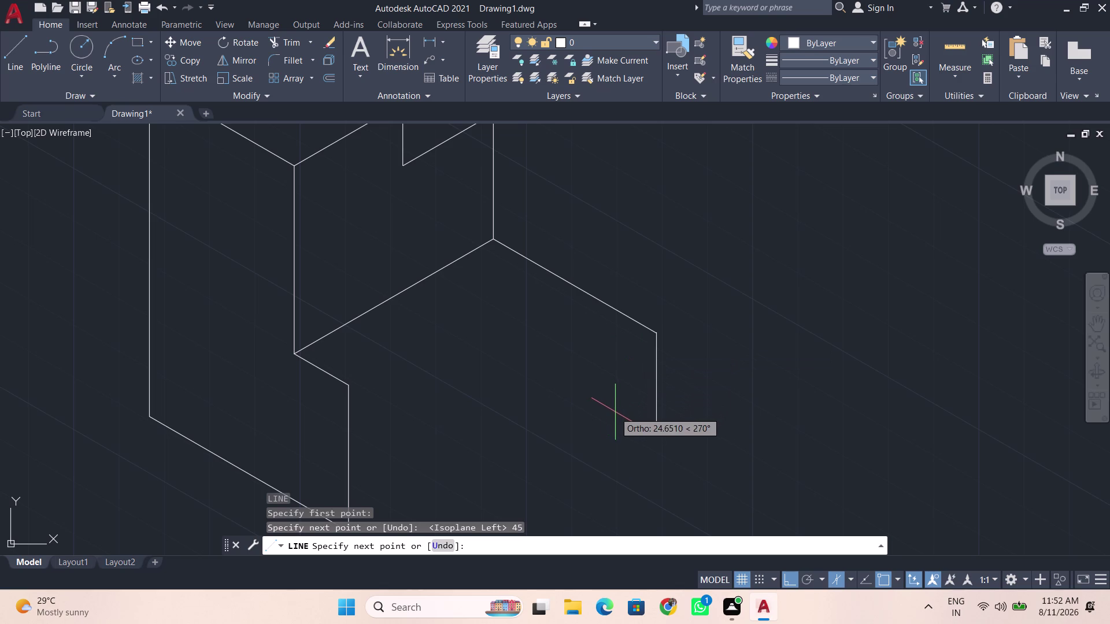
Add a 35-unit downward segment and a 25-unit segment going back.
middle_drag(615, 412, 530, 323)
key(BackSpace)
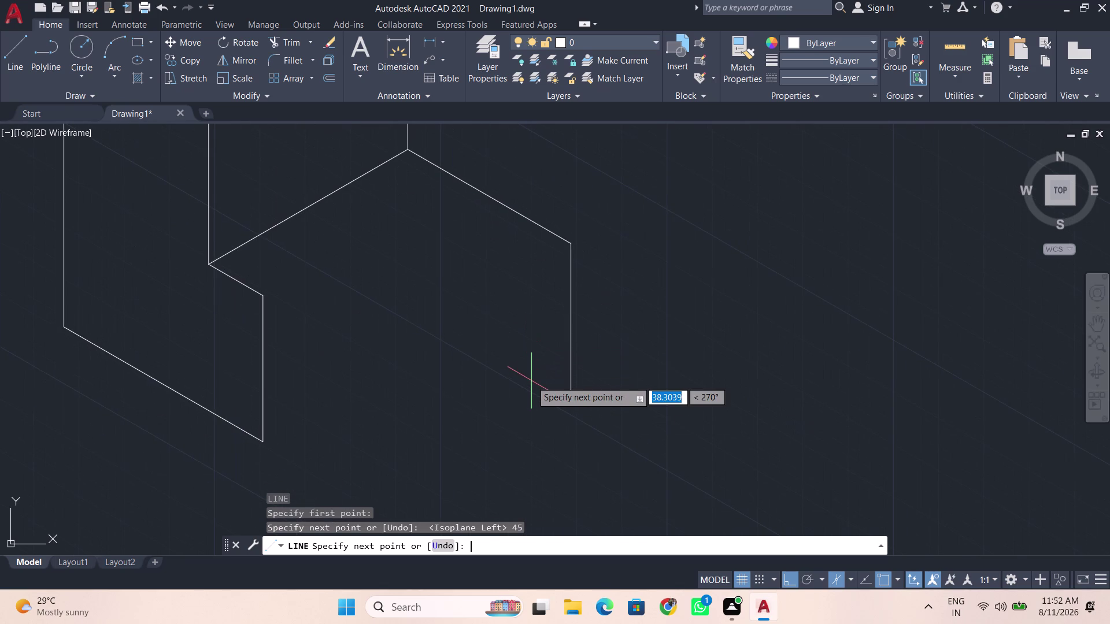
key(BackSpace)
text(35)
key(Return)
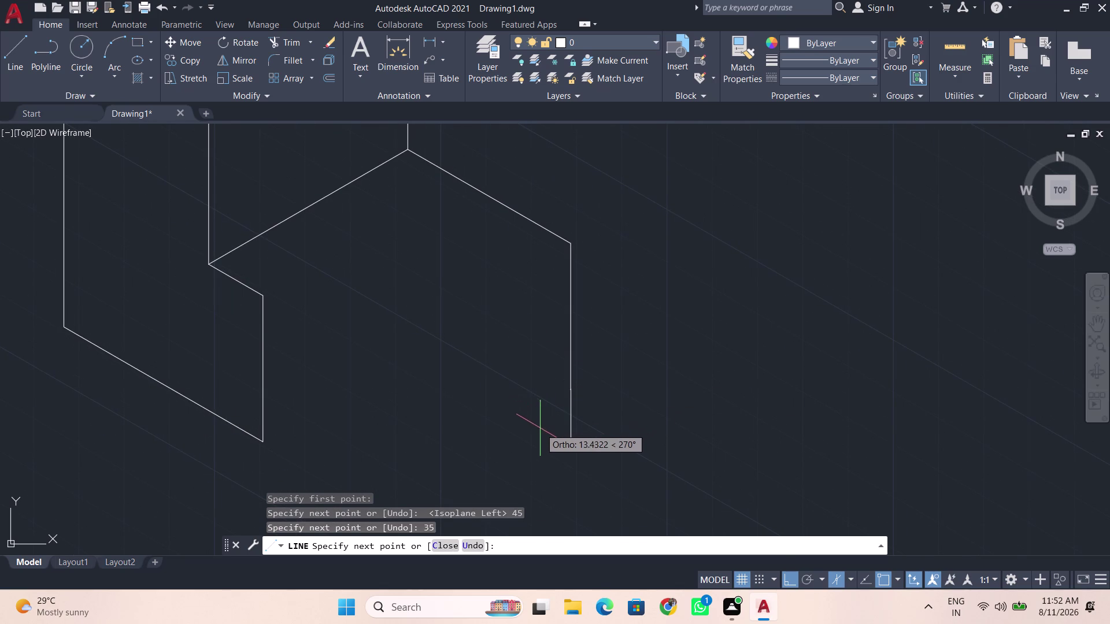
key(F5)
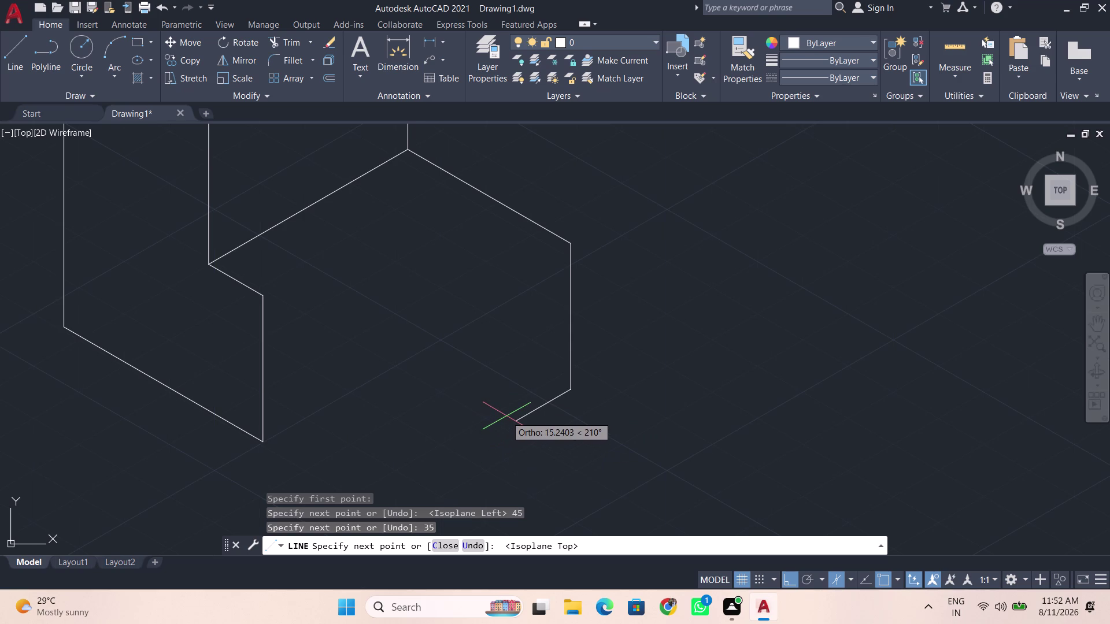
key(BackSpace)
key(BackSpace)
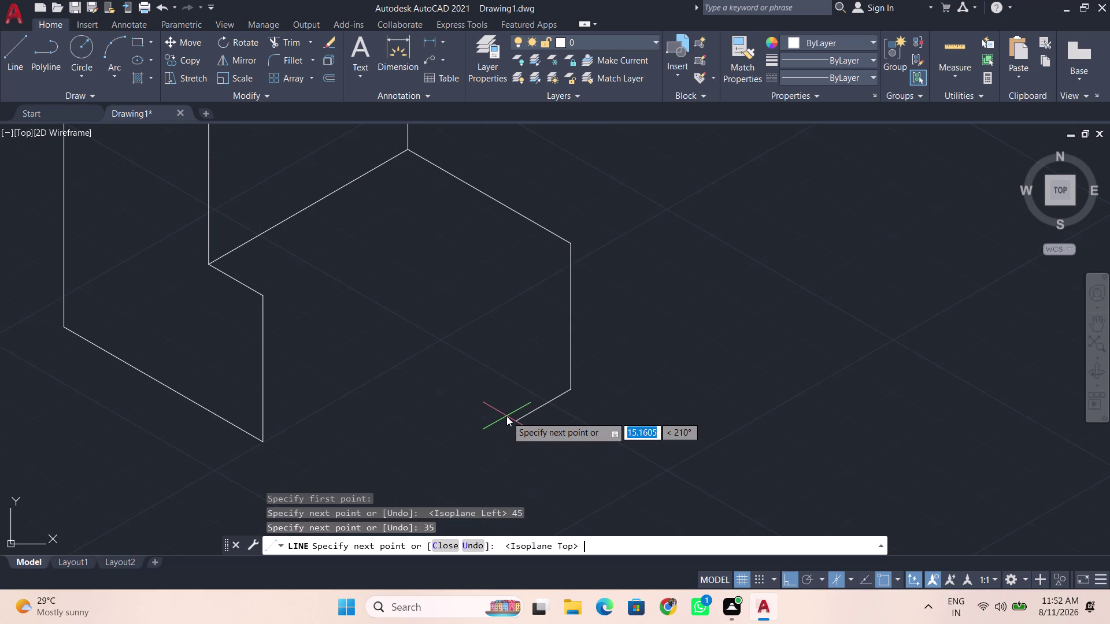
text(25)
key(Return)
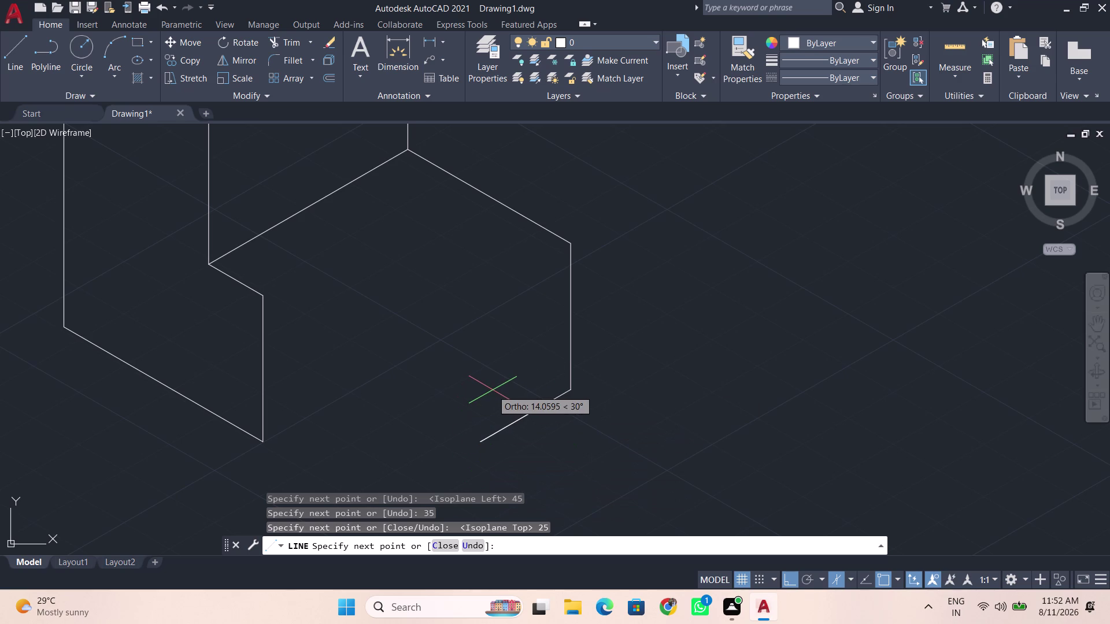
Draw the 35-unit upward segment, then undo a misplaced point and finish the step's edge.
scroll(down, 3)
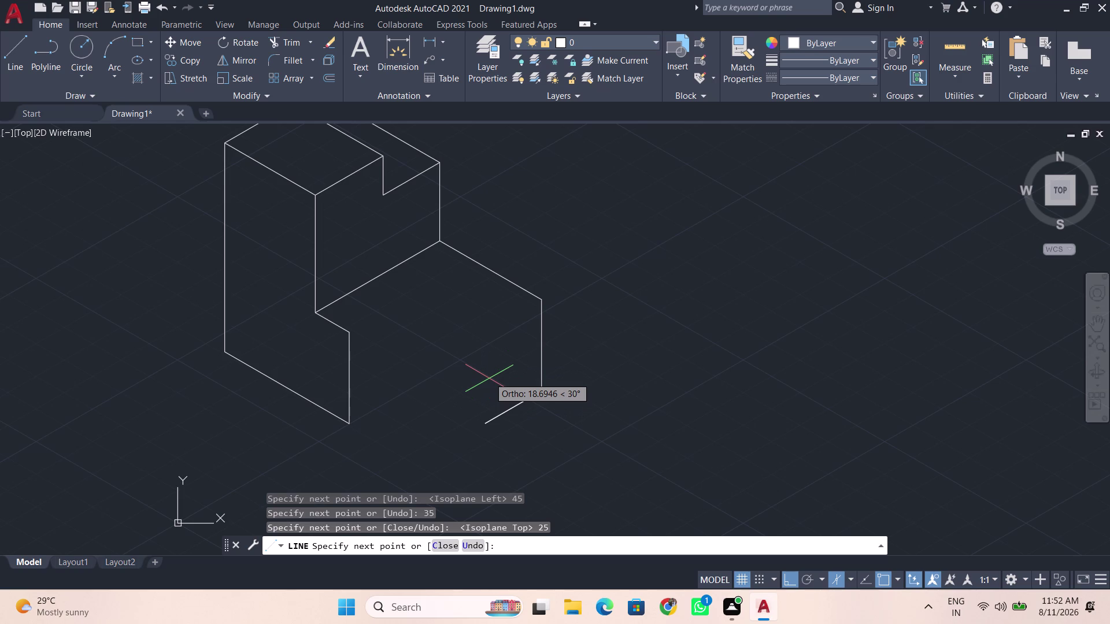
key(F5)
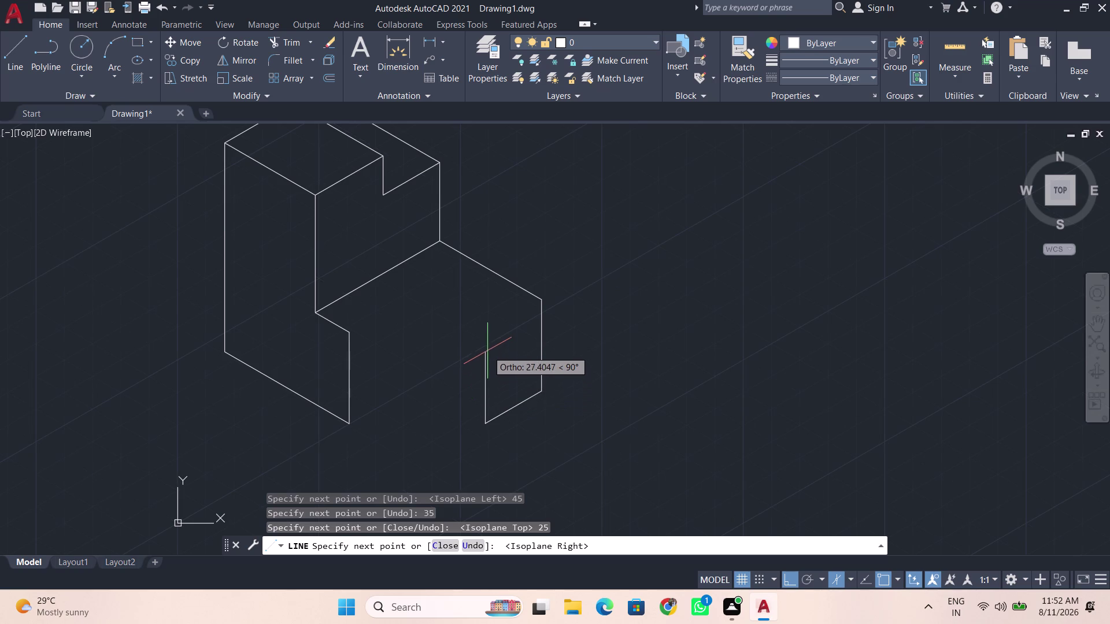
key(BackSpace)
text(3)
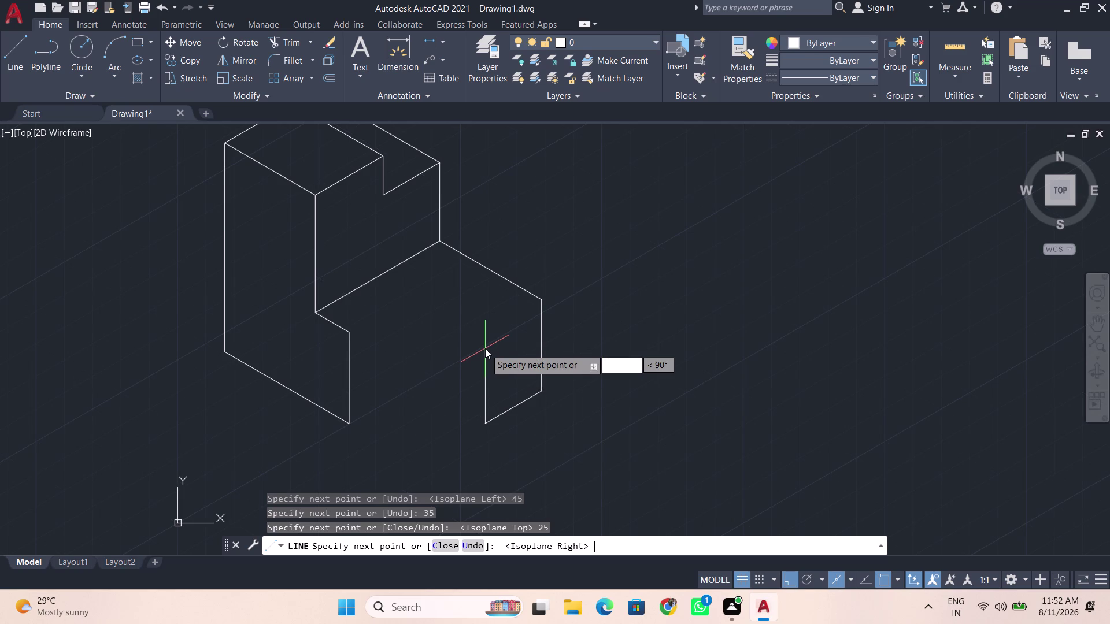
text(5)
key(Return)
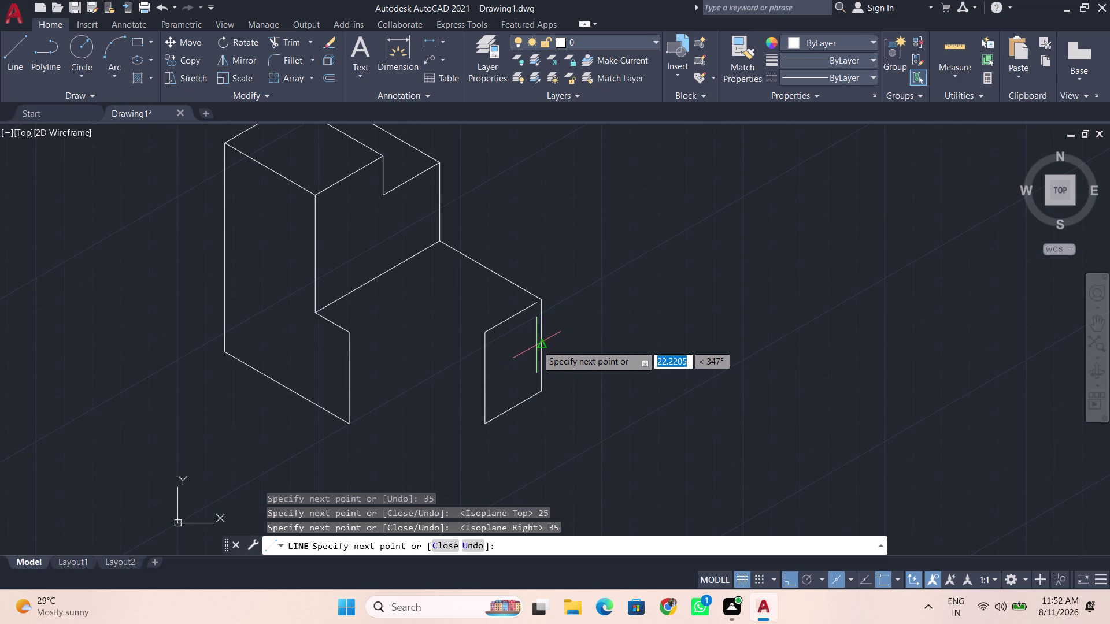
click(539, 338)
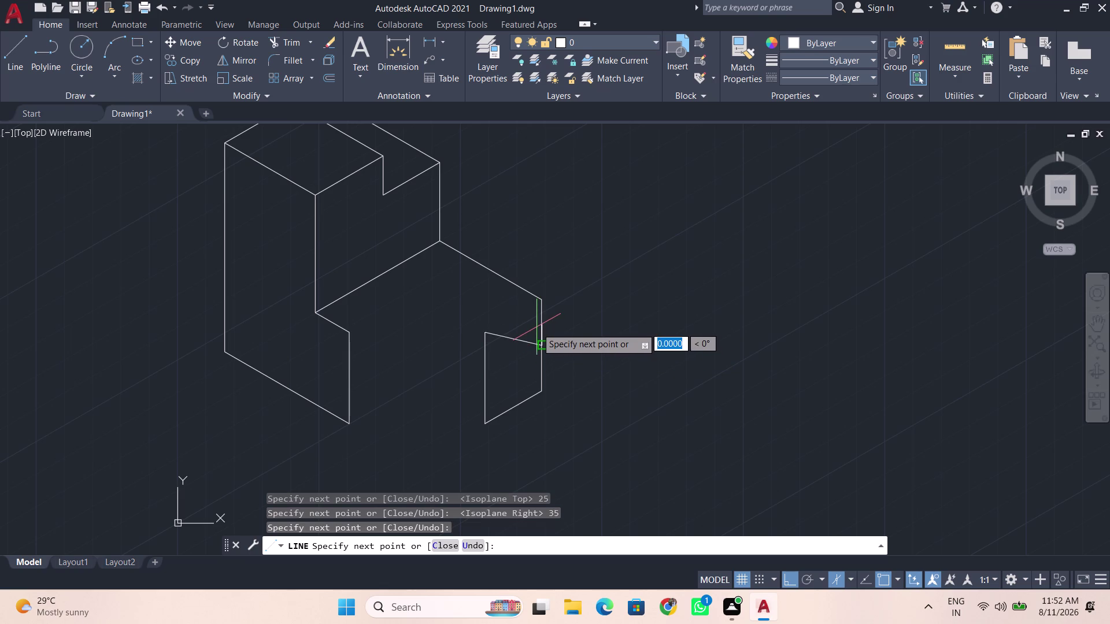
key(ctrl+z)
click(575, 303)
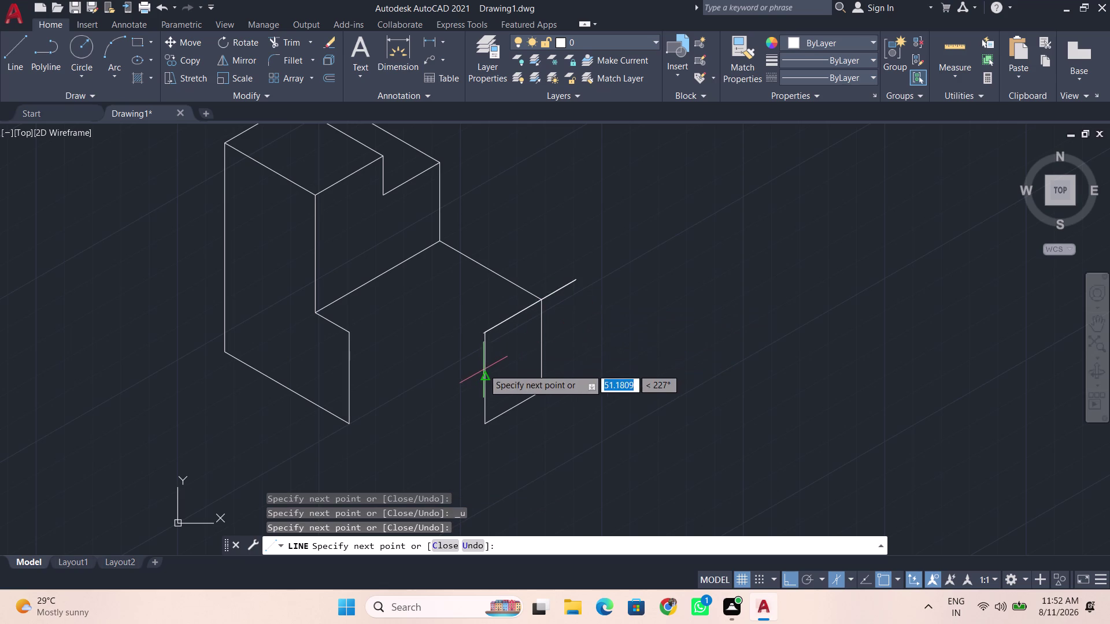
key(space)
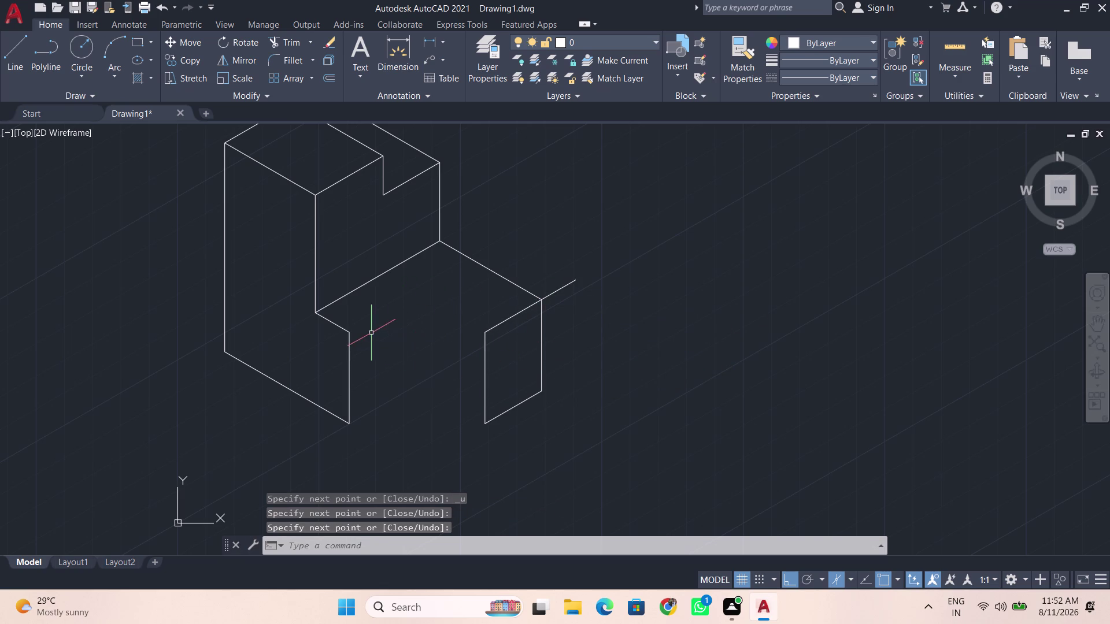
middle_drag(371, 332, 376, 371)
Draw the lower front face's top edge from the notch's inner corner.
key(l)
key(Return)
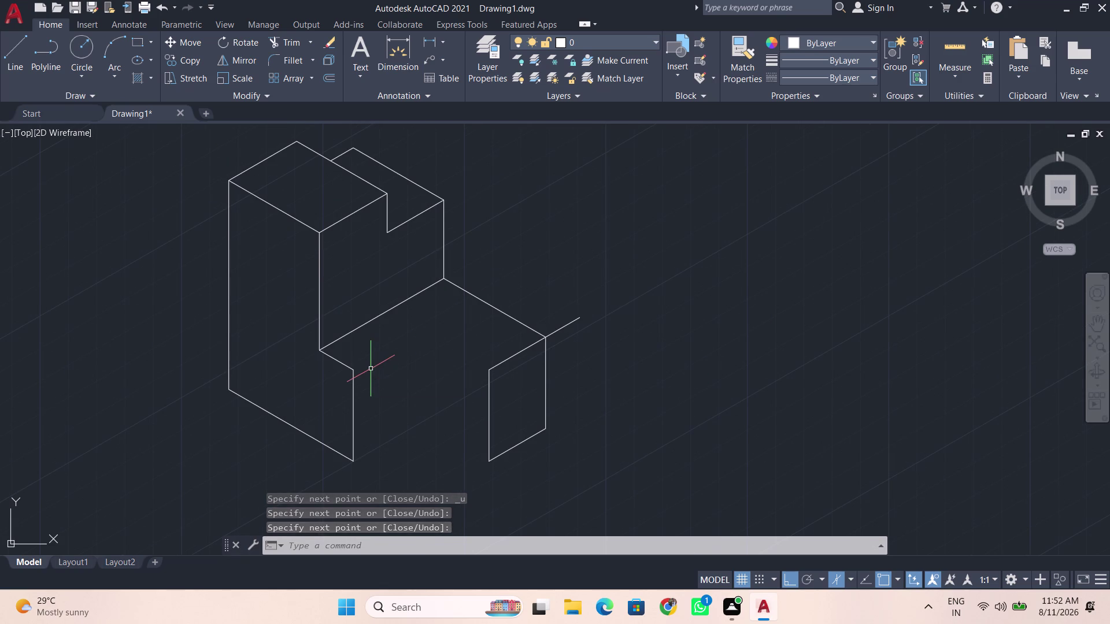
click(355, 371)
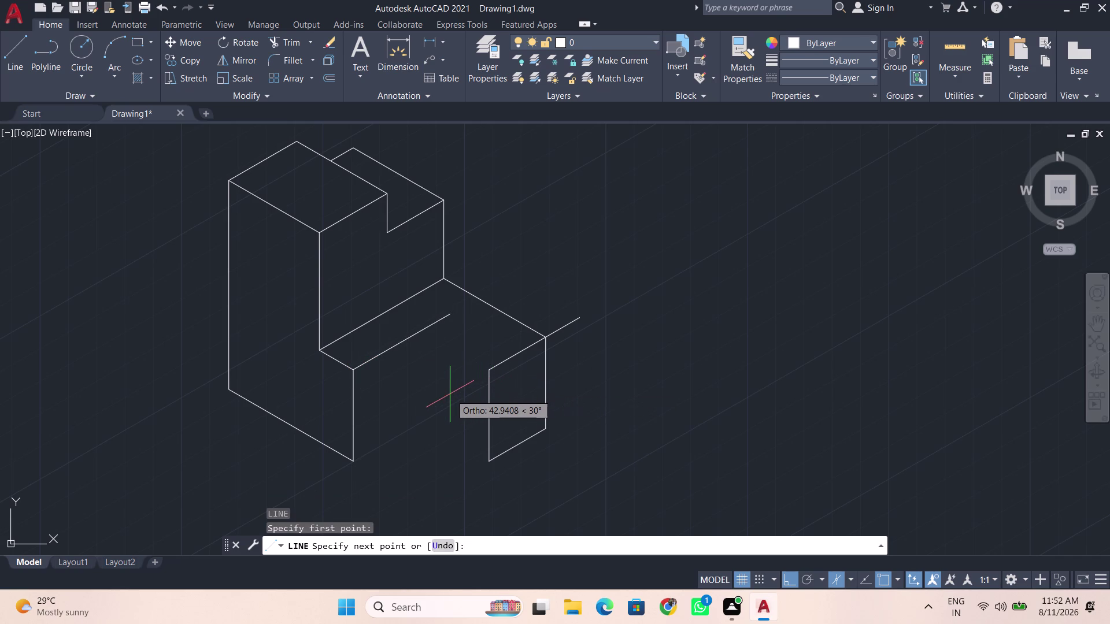
key(F5)
key(F5)
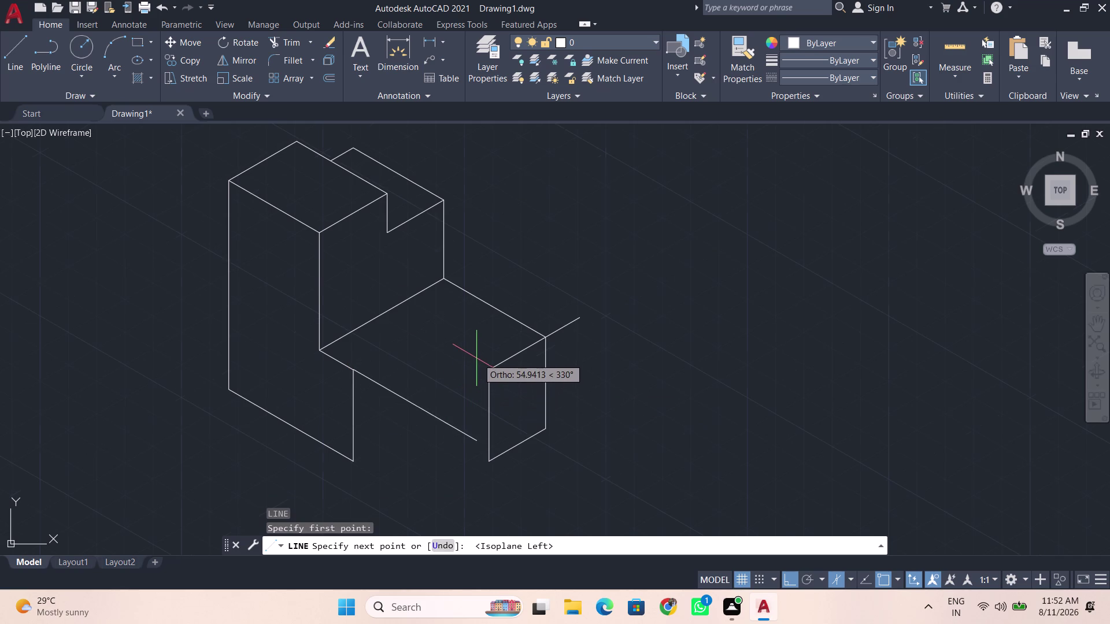
click(488, 370)
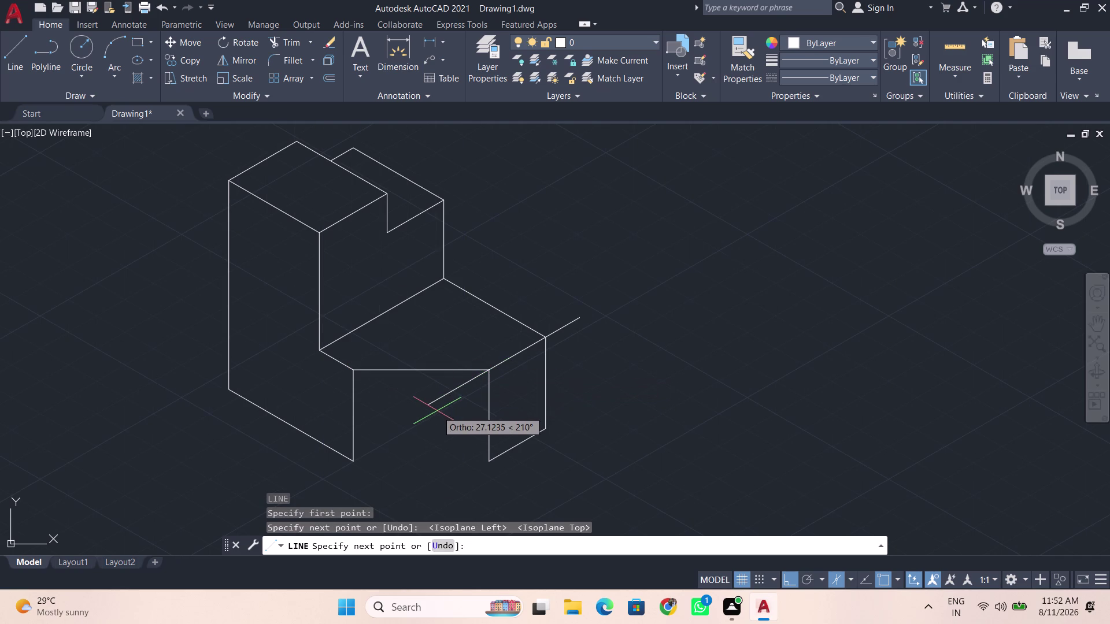
key(space)
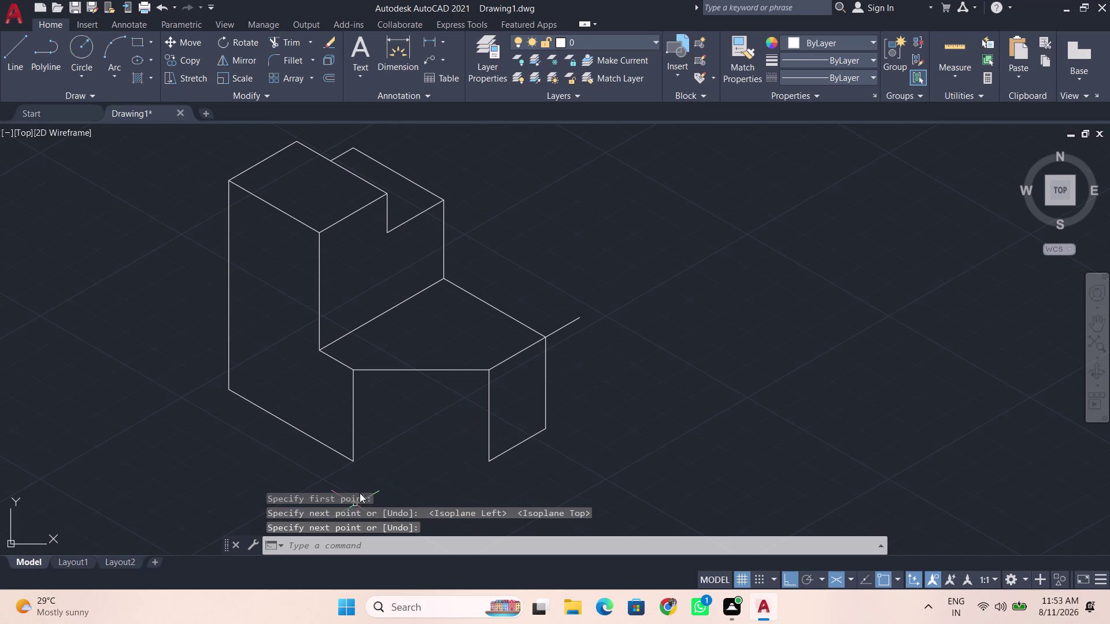
Draw the front face's bottom edge between its lower-left and lower-right corners.
key(l)
key(Return)
click(350, 459)
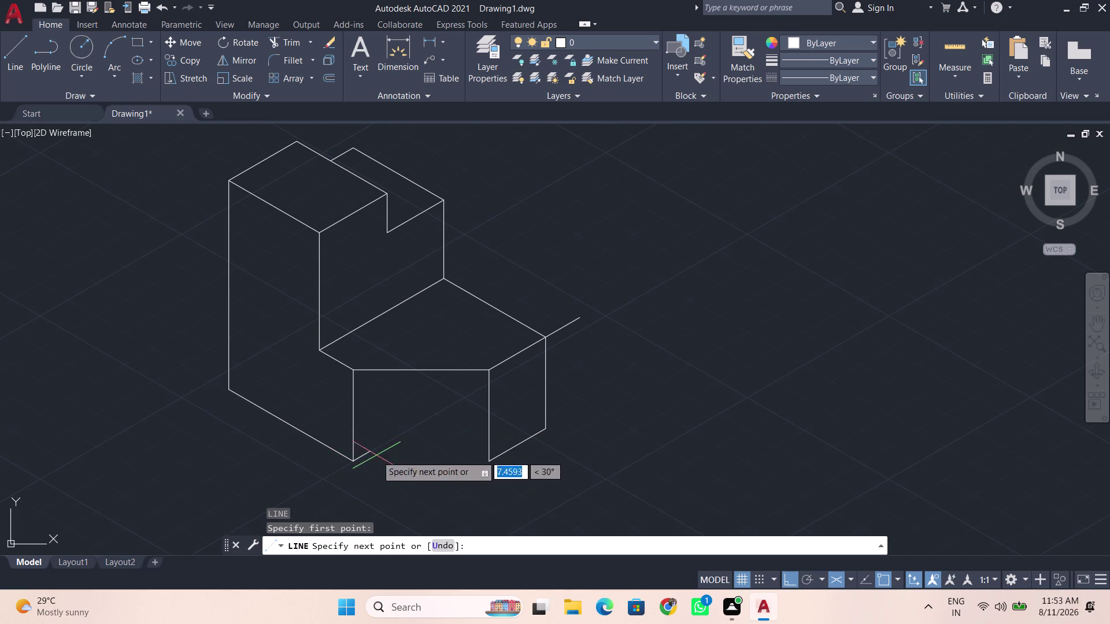
click(489, 459)
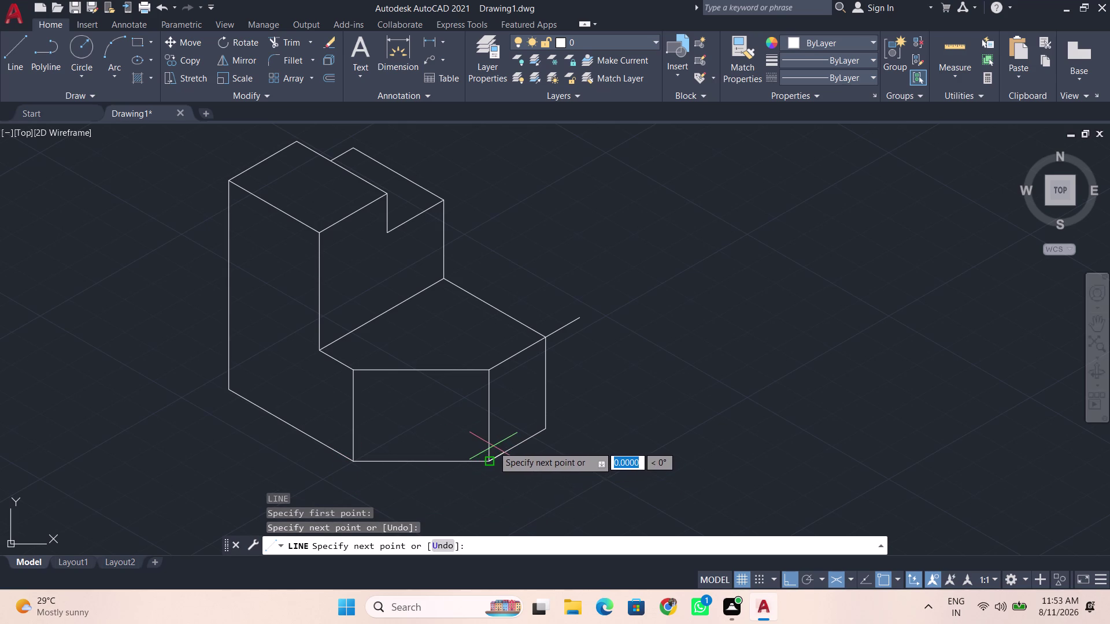
key(space)
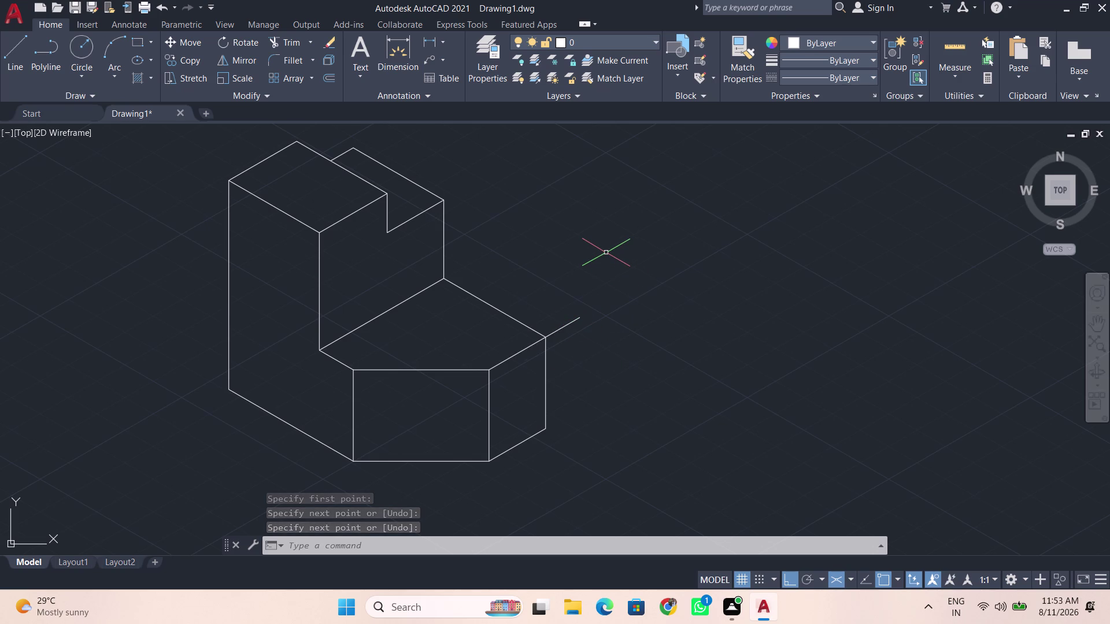
Trim the stray line sticking out past the block's right corner.
text(tr)
key(Return)
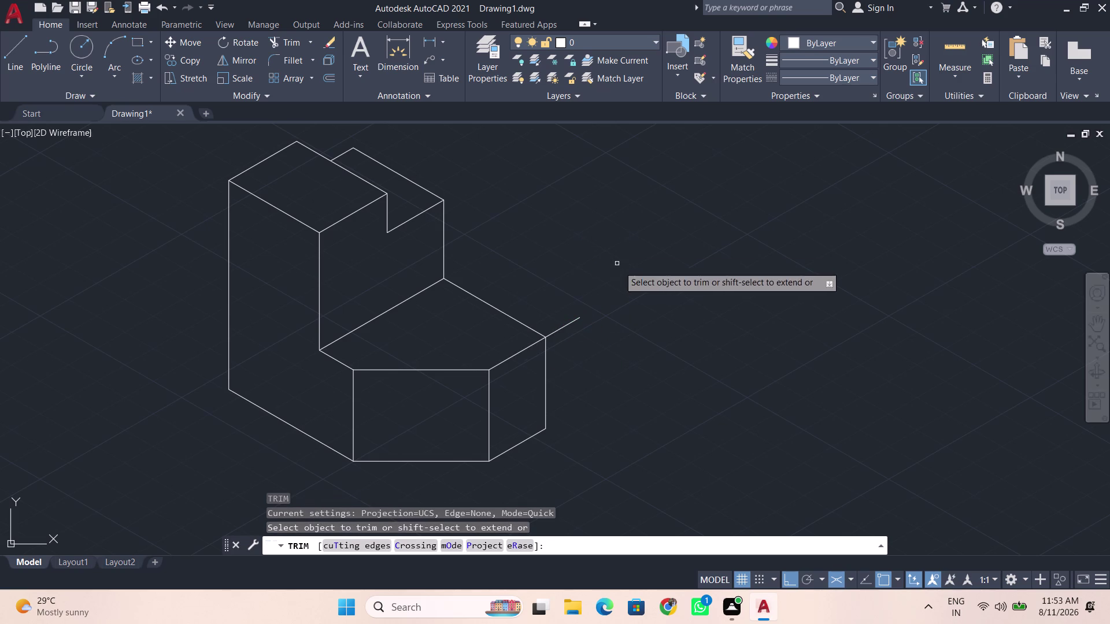
click(562, 326)
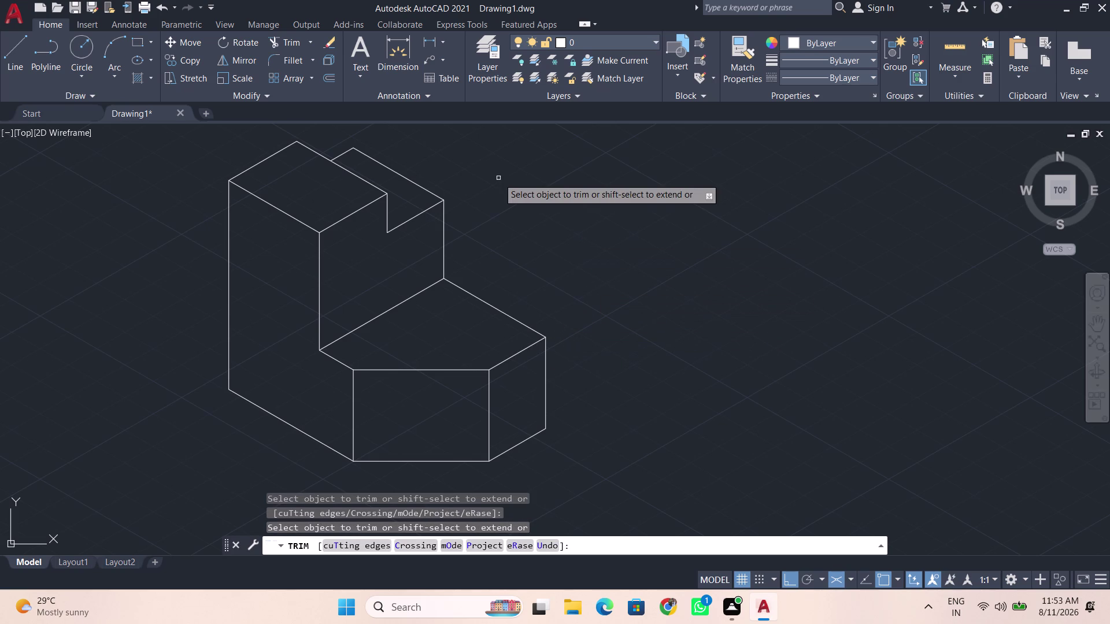
key(space)
Zoom out and pan the block left to leave empty room beside it.
scroll(down, 3)
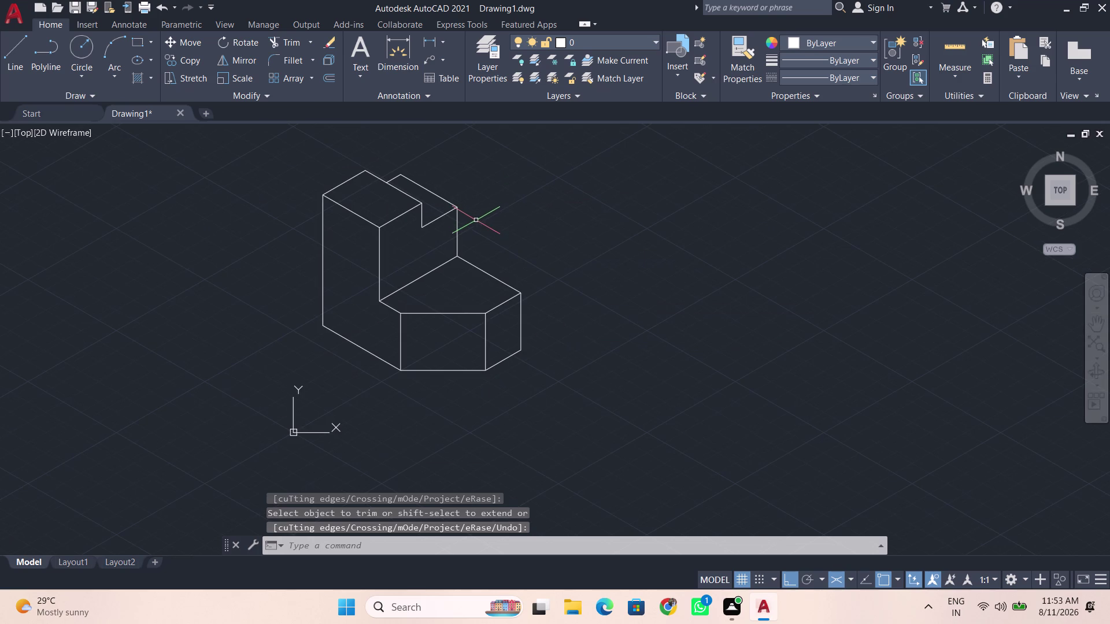
middle_drag(451, 246, 226, 298)
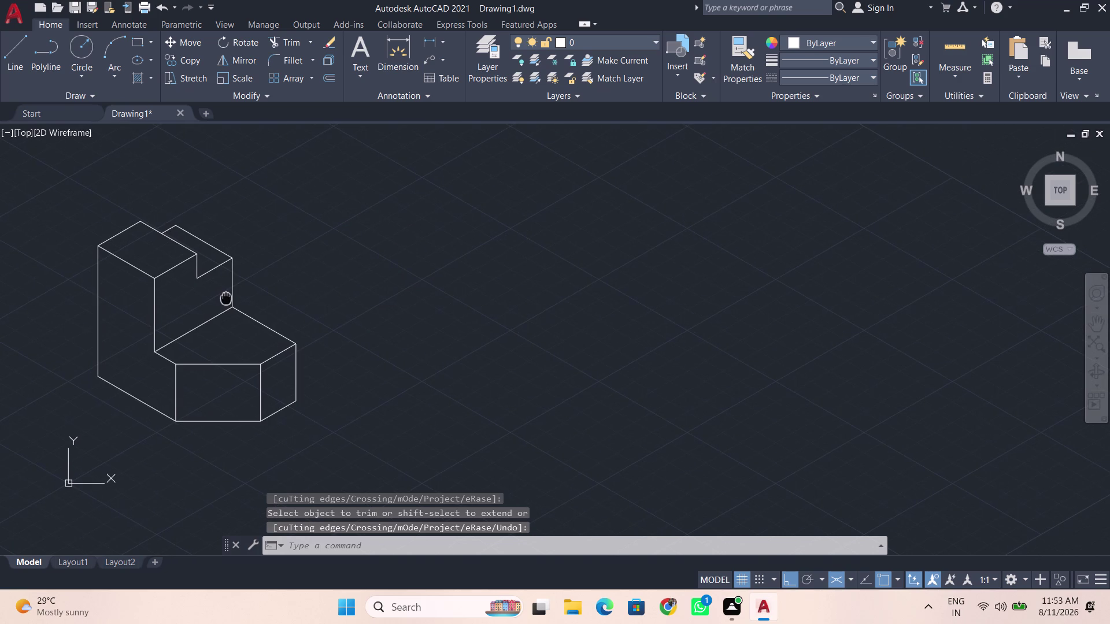
middle_drag(226, 297, 241, 271)
scroll(down, 3)
middle_drag(386, 319, 277, 322)
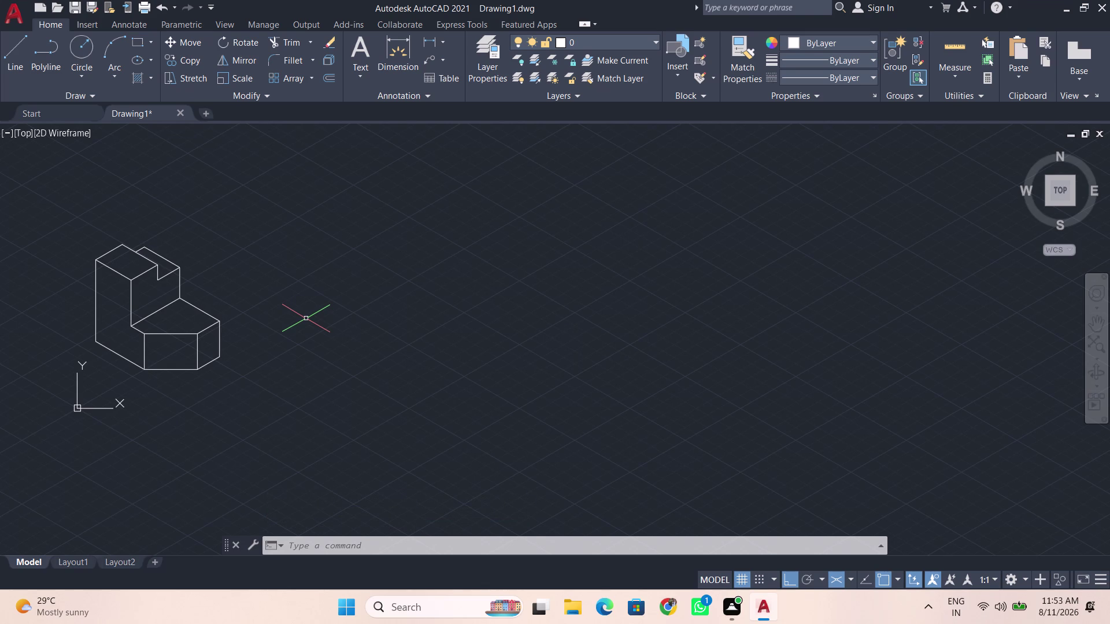
key(l)
key(Return)
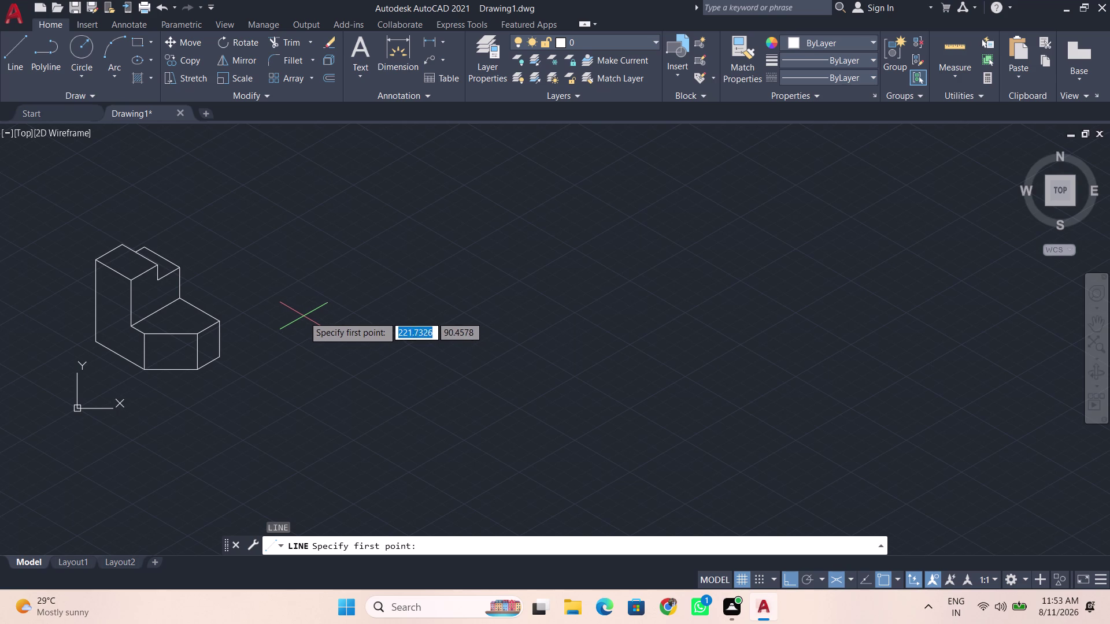
Start the new face right of the block with a 15-unit edge and a 35-unit vertical edge.
click(305, 317)
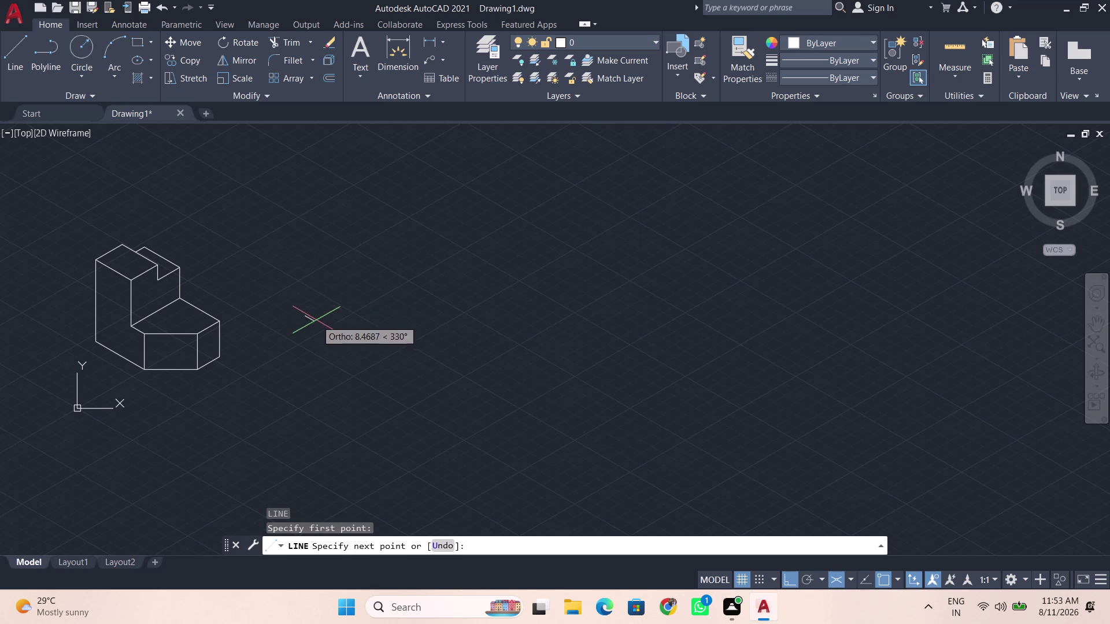
scroll(up, 3)
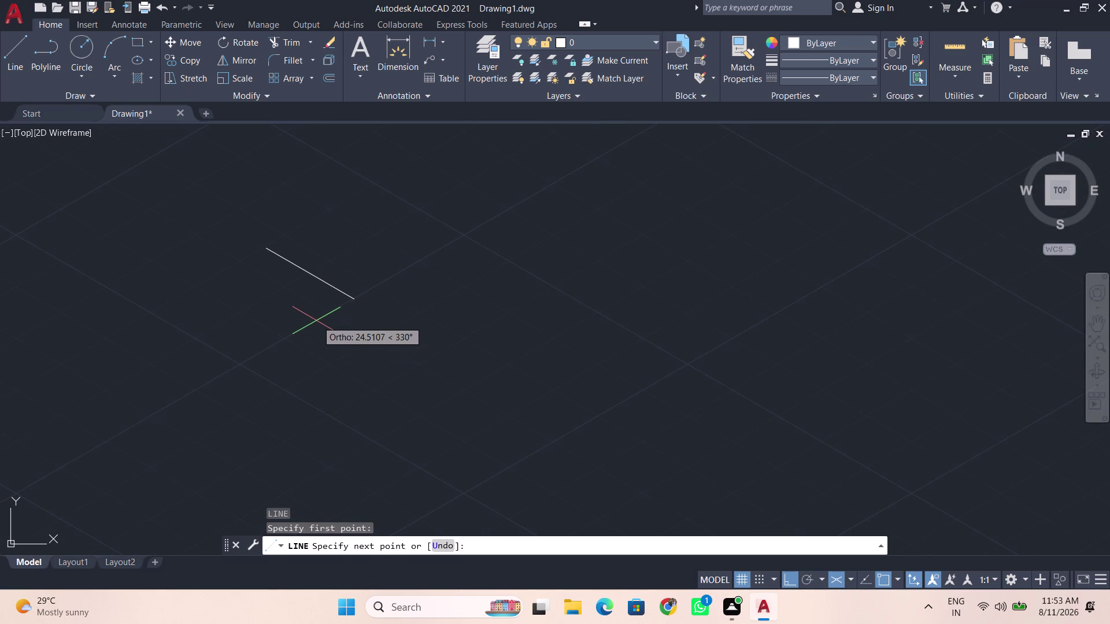
key(BackSpace)
text(15)
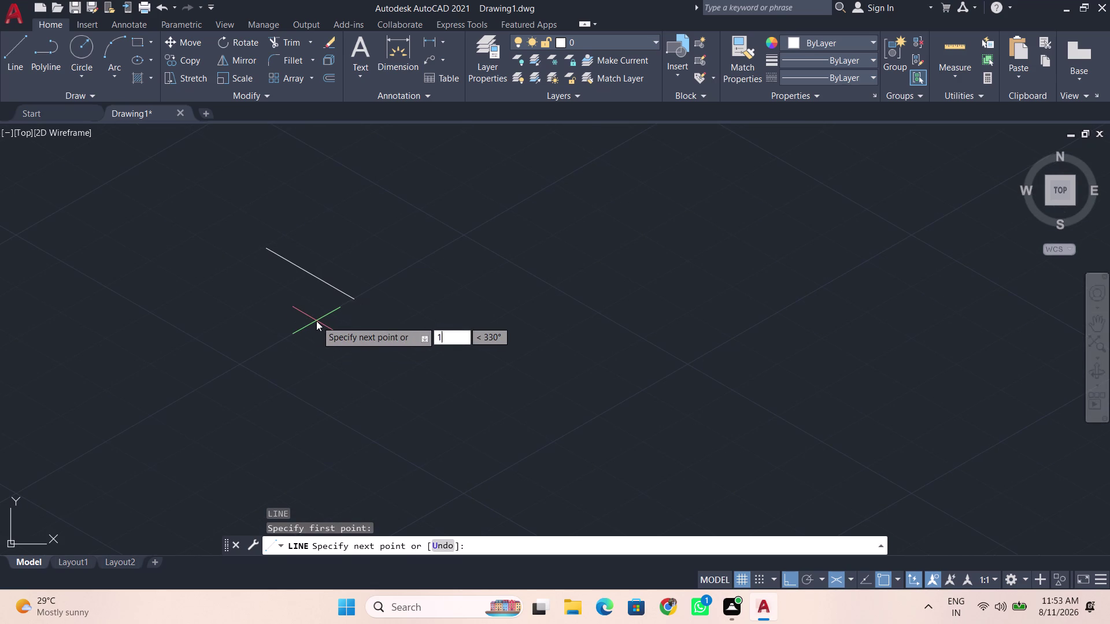
key(Return)
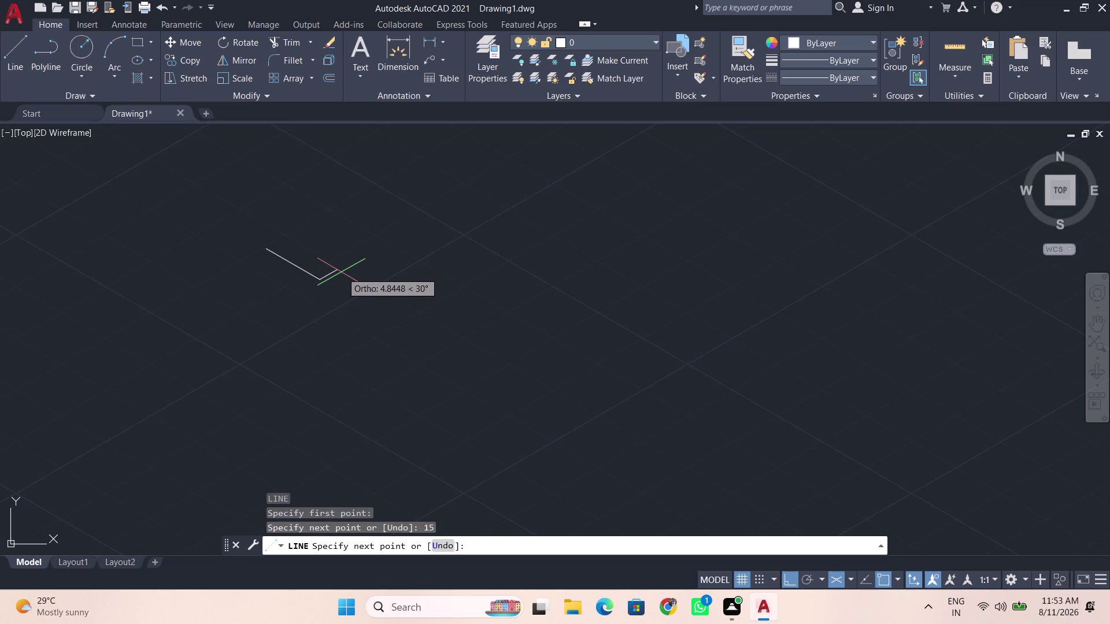
key(F6)
key(F5)
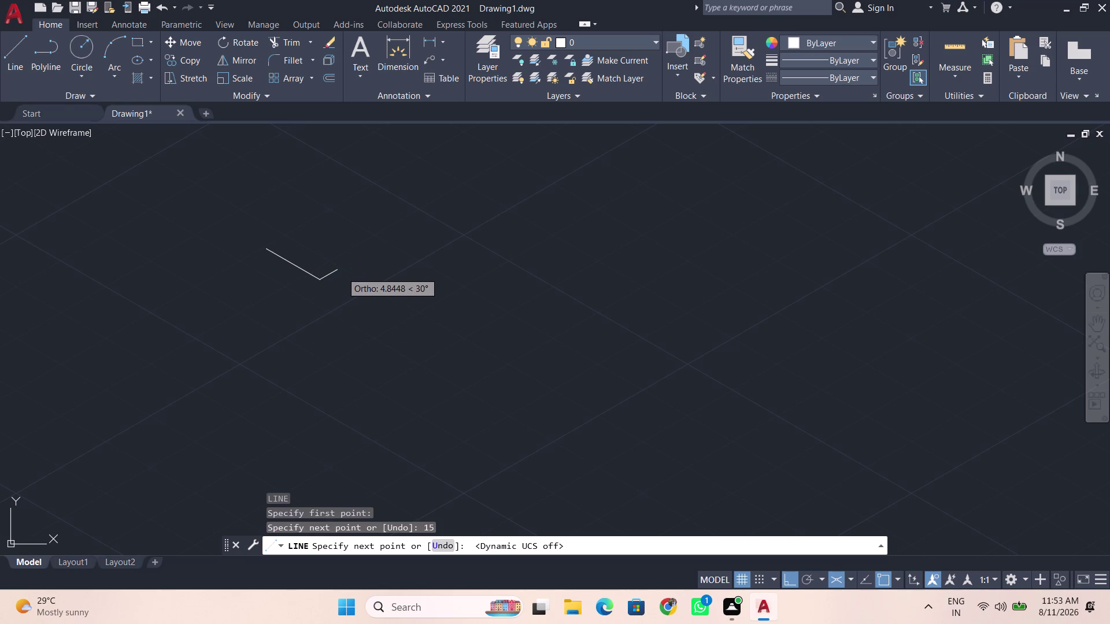
scroll(down, 3)
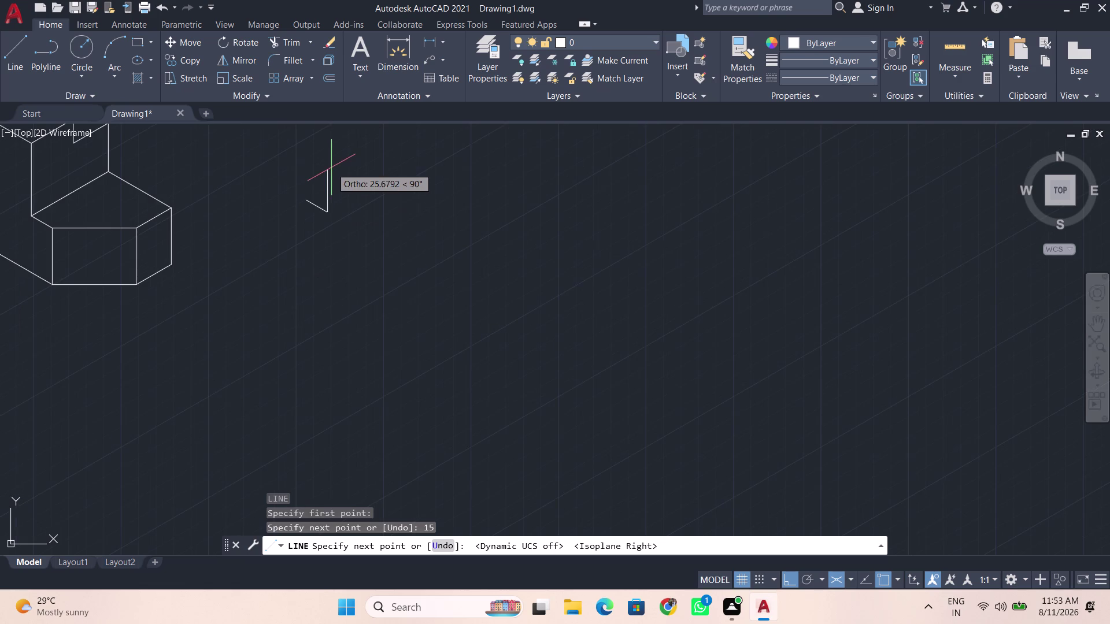
middle_drag(332, 168, 345, 385)
scroll(up, 3)
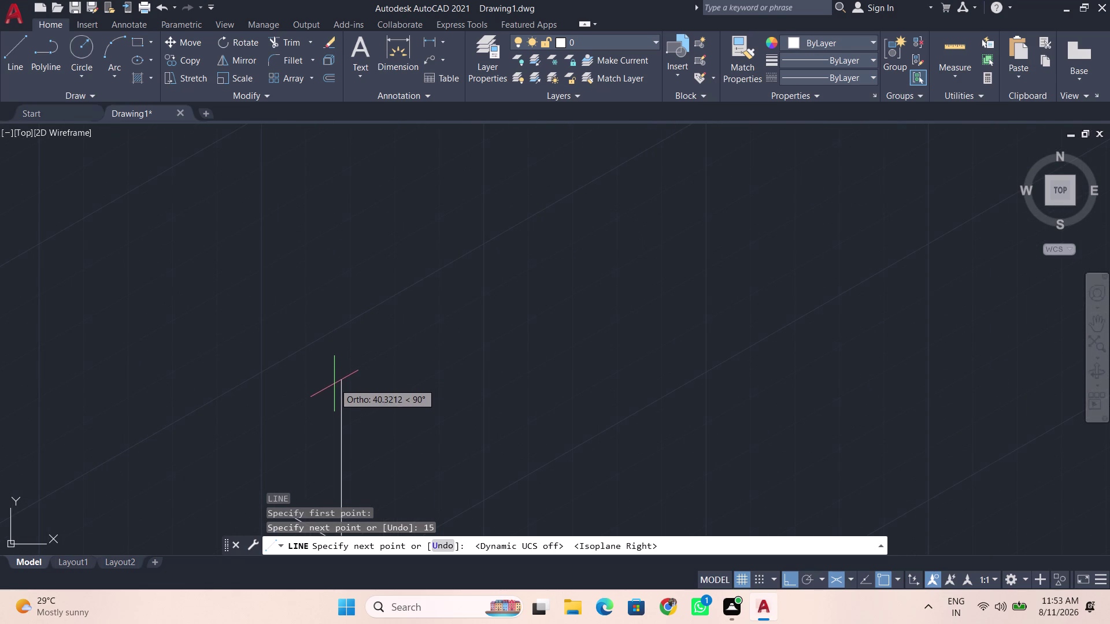
key(BackSpace)
text(35)
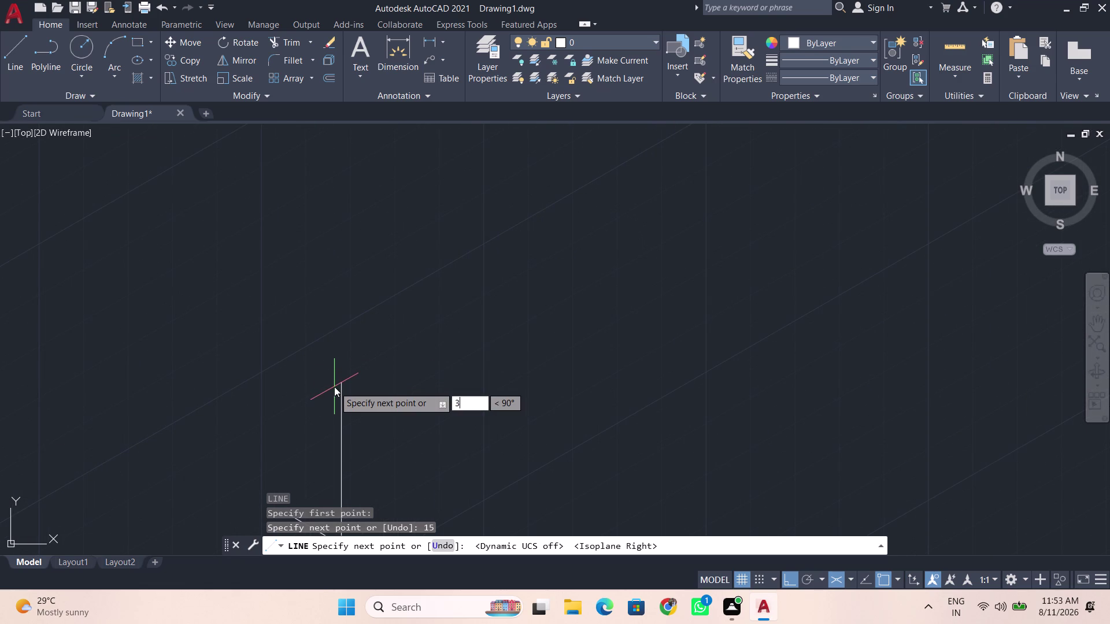
key(Return)
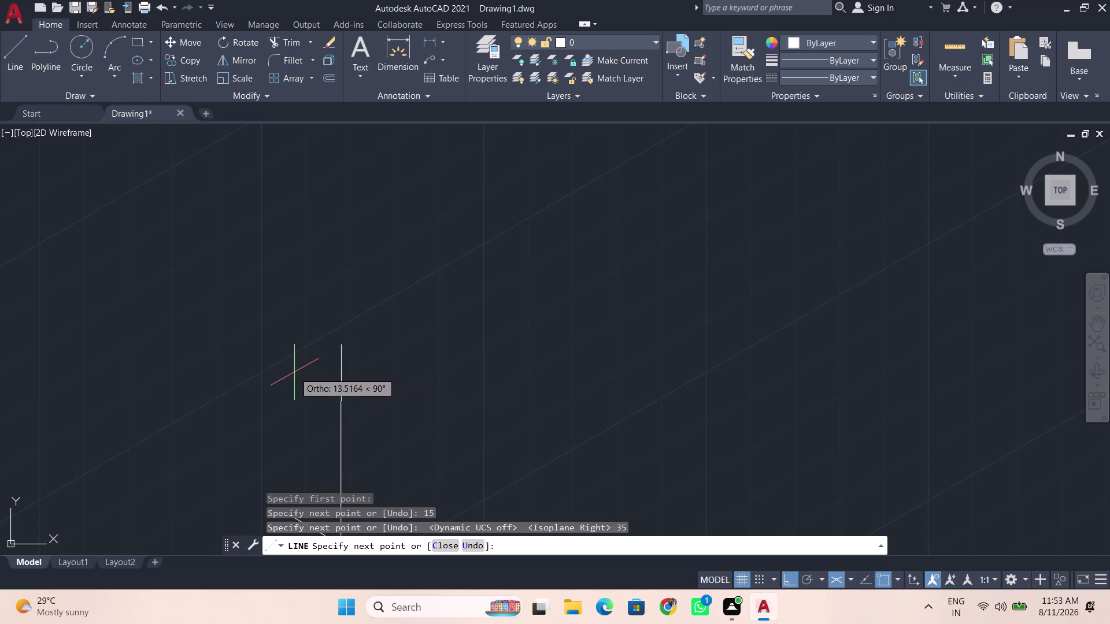
On the left isoplane, add the 15-unit edge and close the face at its start.
key(F5)
key(BackSpace)
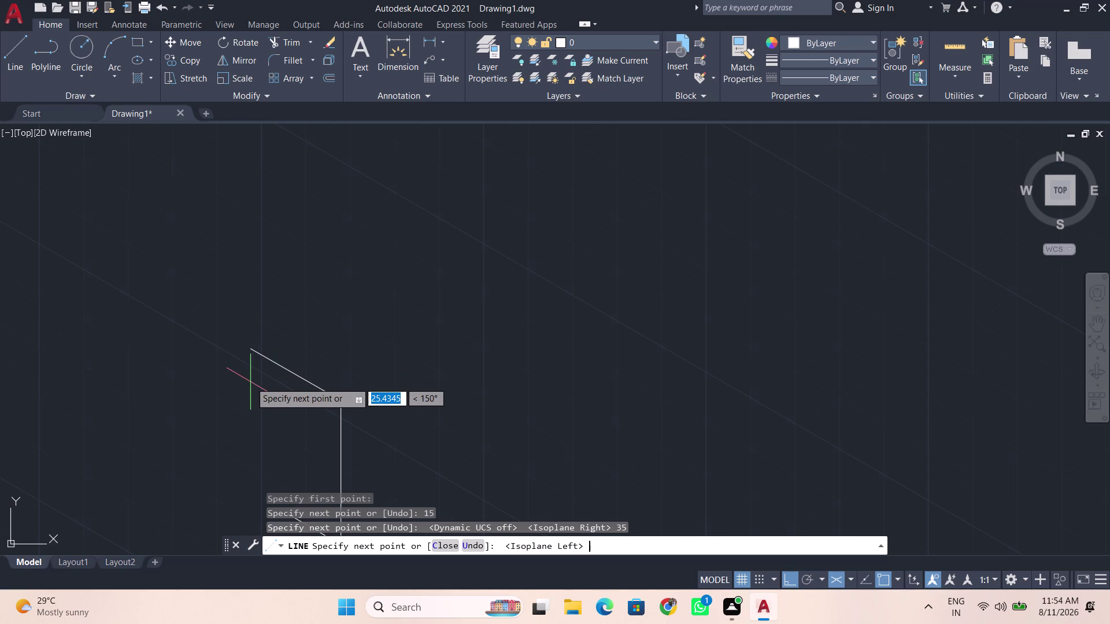
key(BackSpace)
text(15)
key(Return)
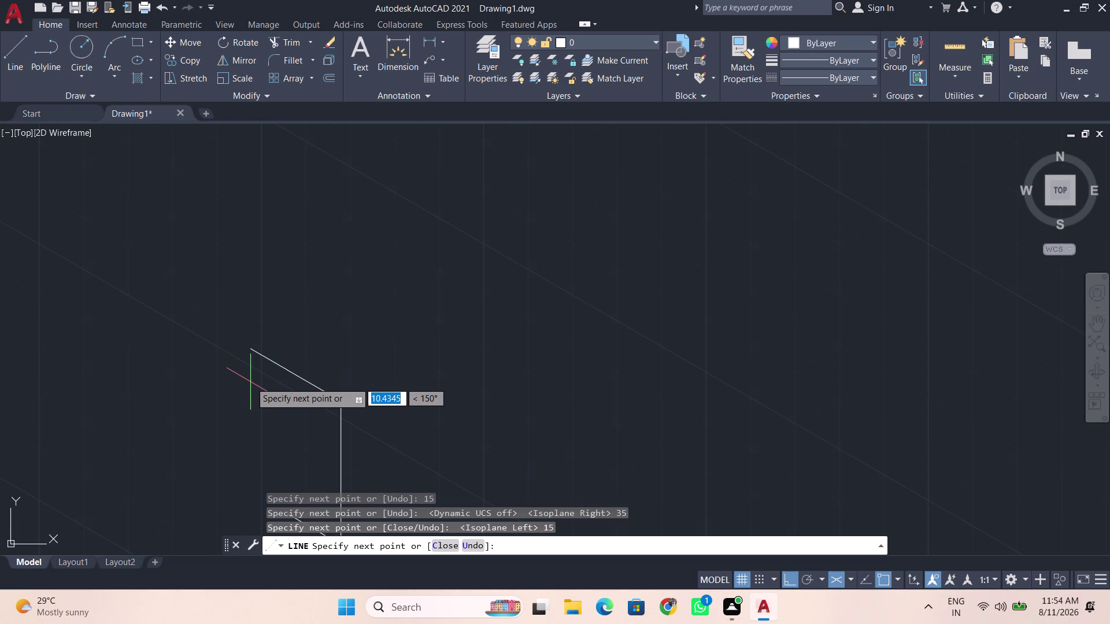
scroll(down, 3)
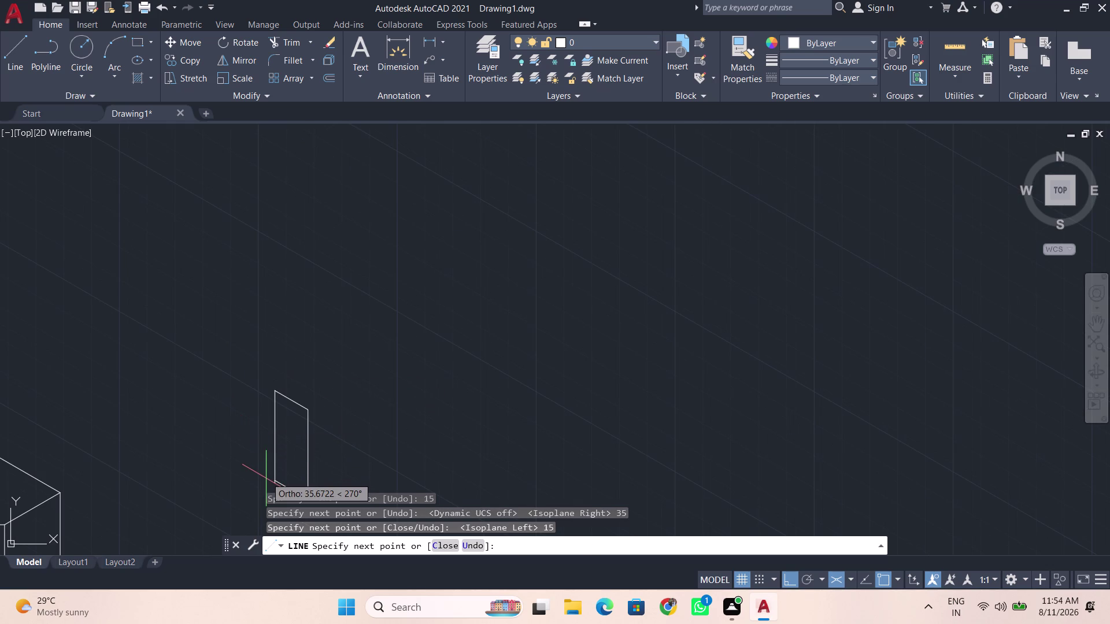
middle_drag(267, 477, 242, 376)
click(248, 376)
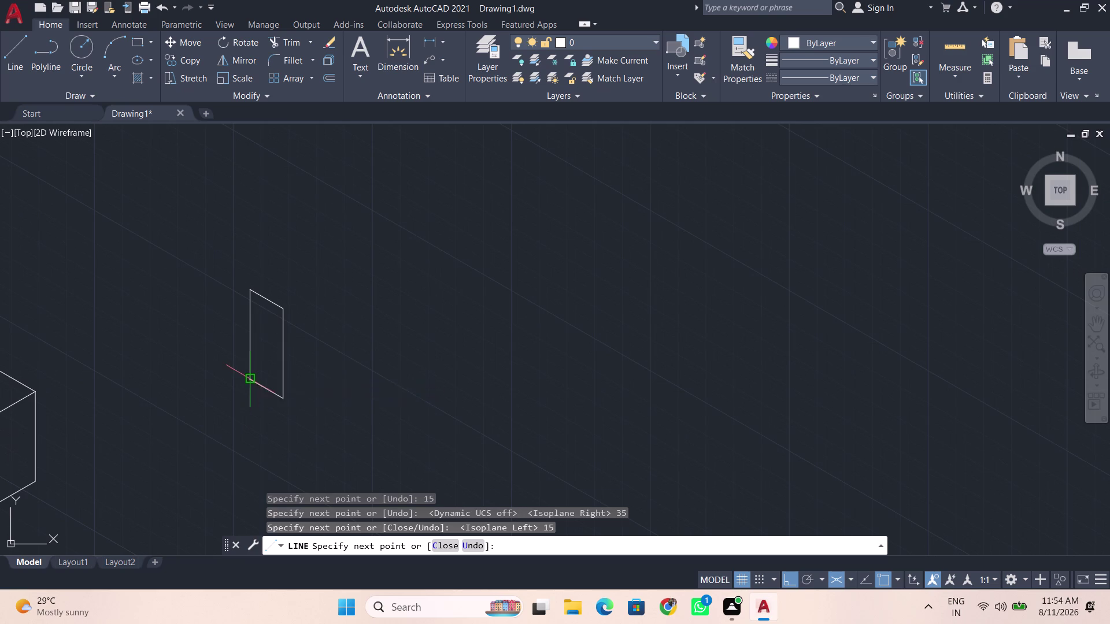
key(space)
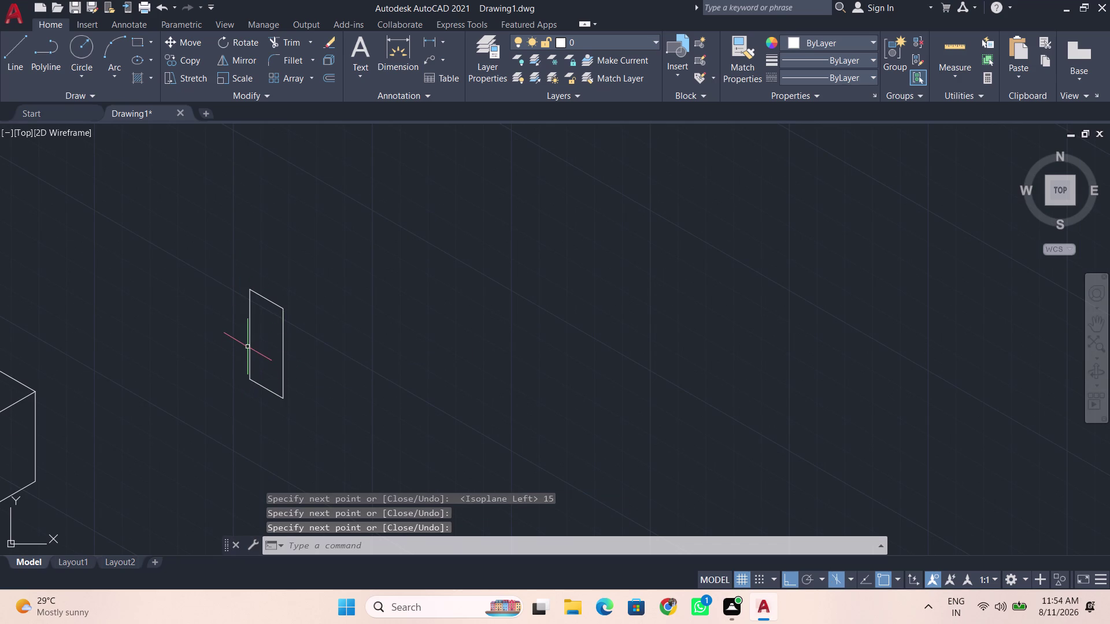
Draw a 55-unit top-isoplane edge from the new face's top corner.
key(l)
key(Return)
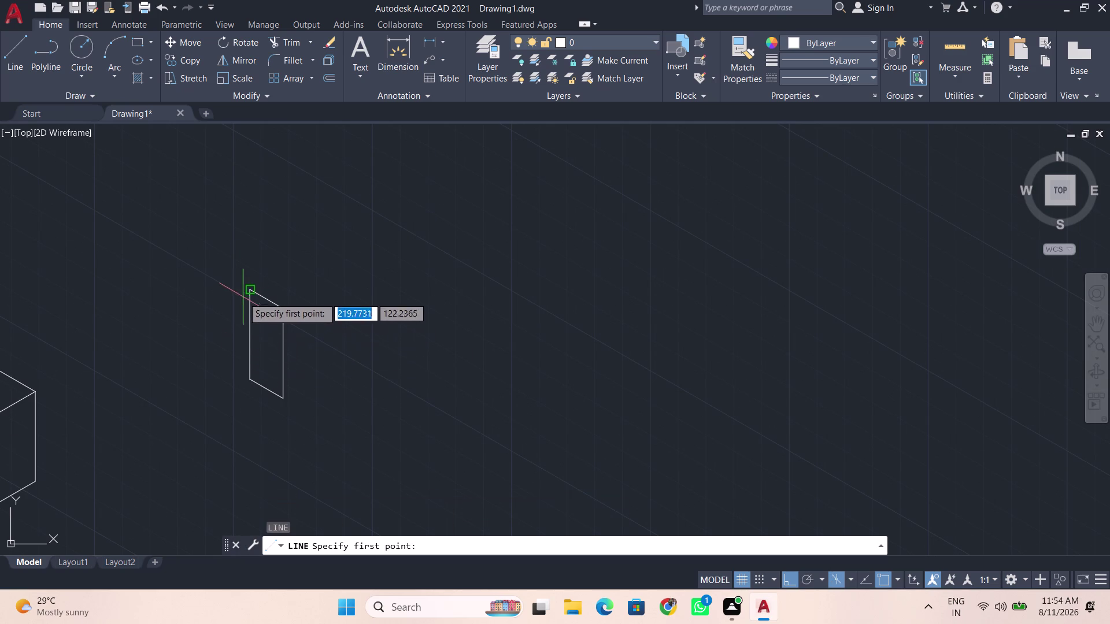
click(253, 286)
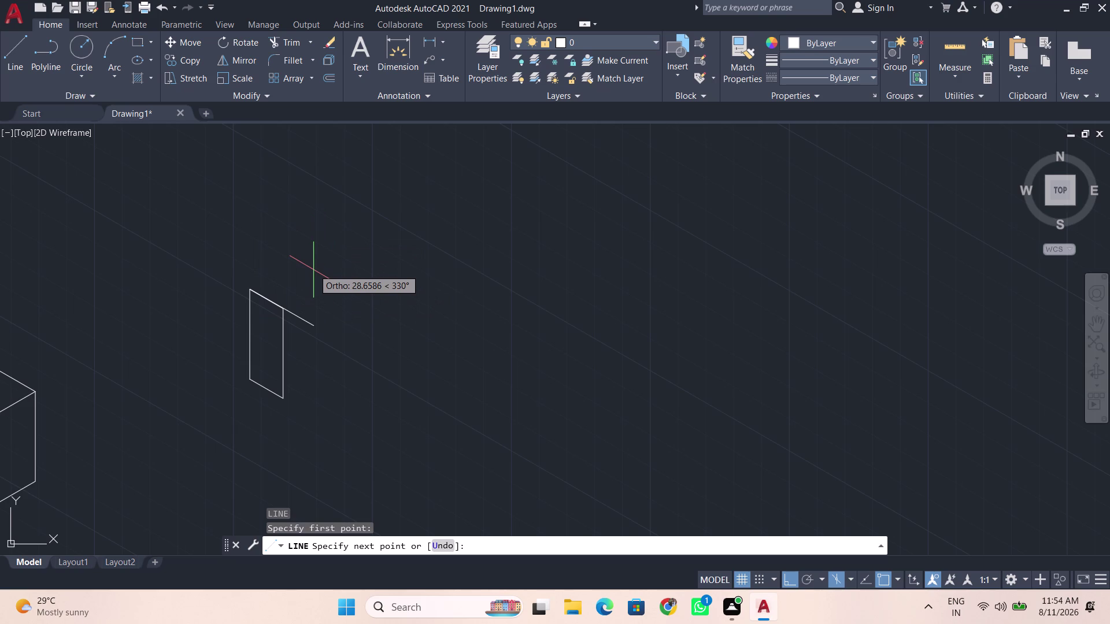
key(F5)
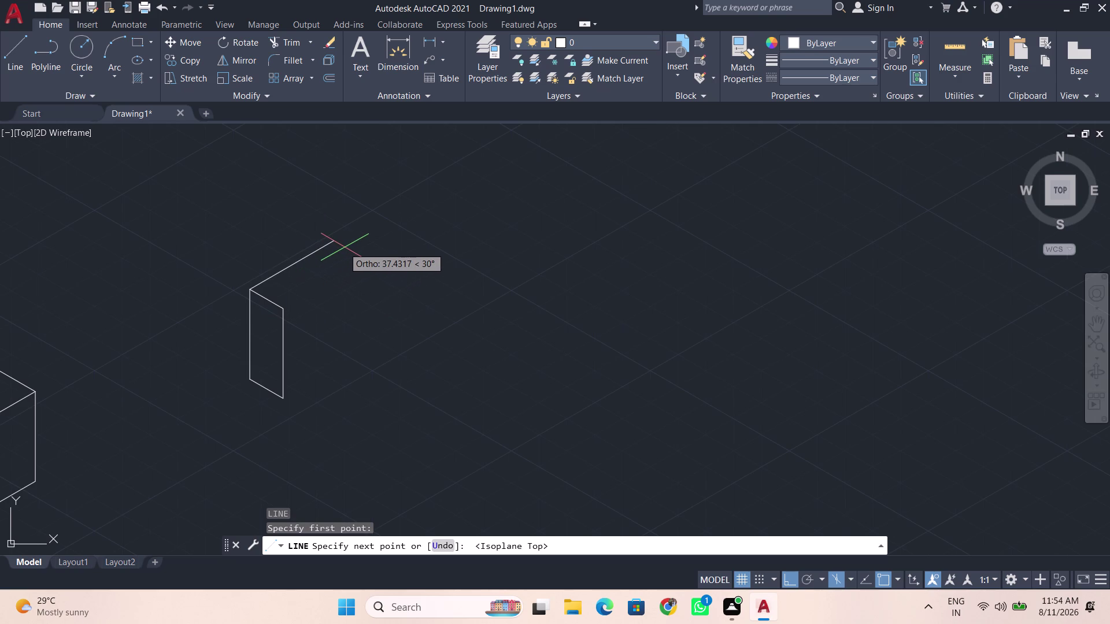
key(BackSpace)
key(BackSpace)
text(55)
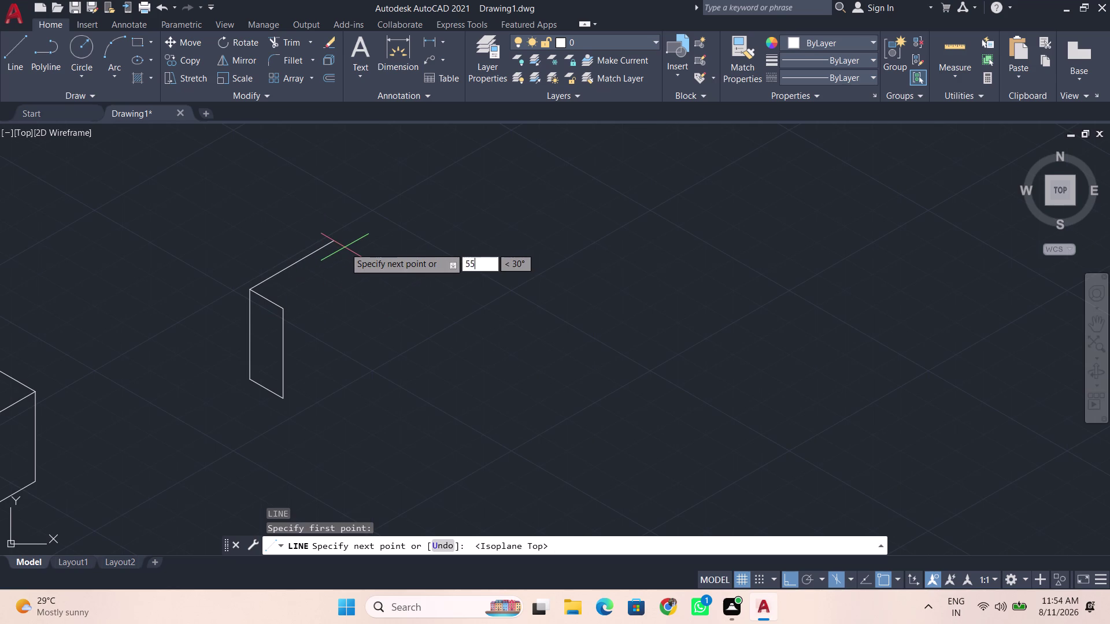
key(Return)
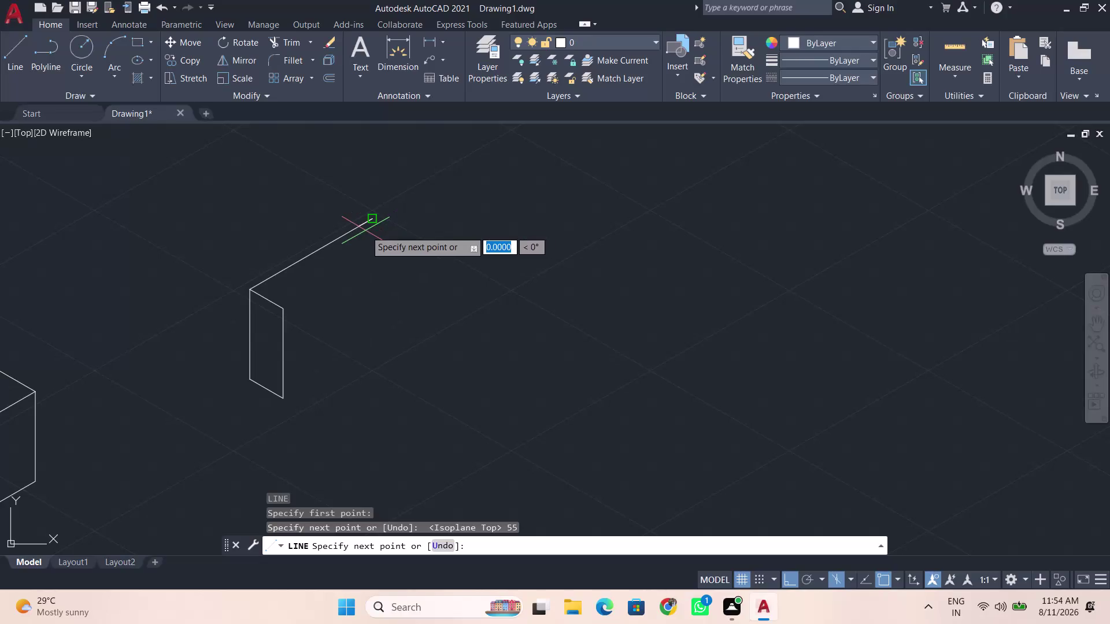
Continue the top face outline with 50-unit and 55-unit edges.
middle_drag(365, 231, 296, 231)
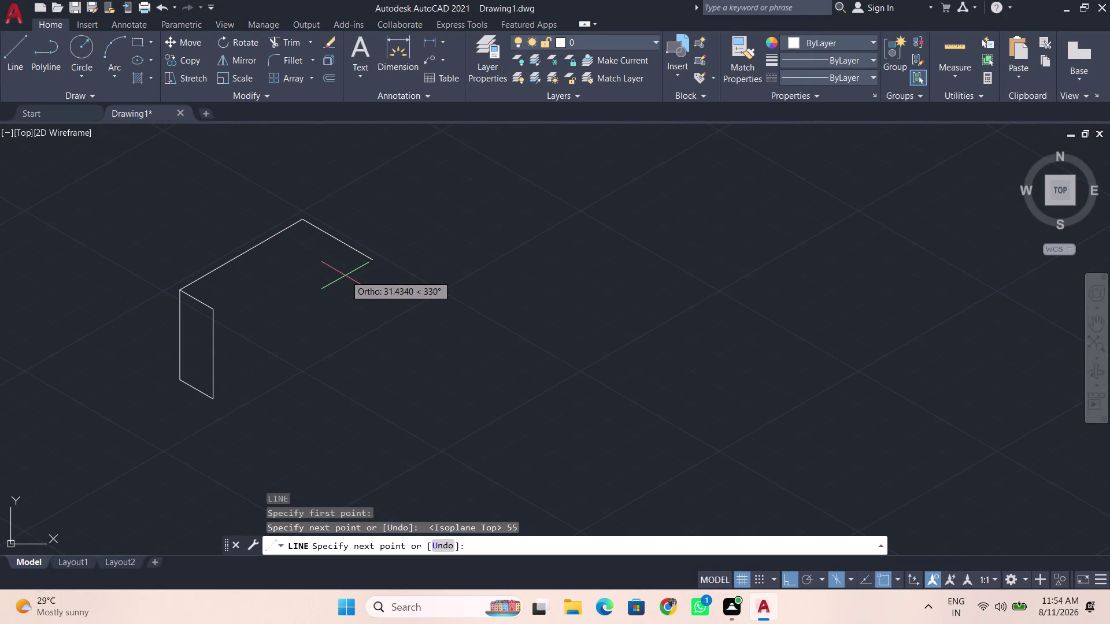
key(BackSpace)
key(BackSpace)
key(5)
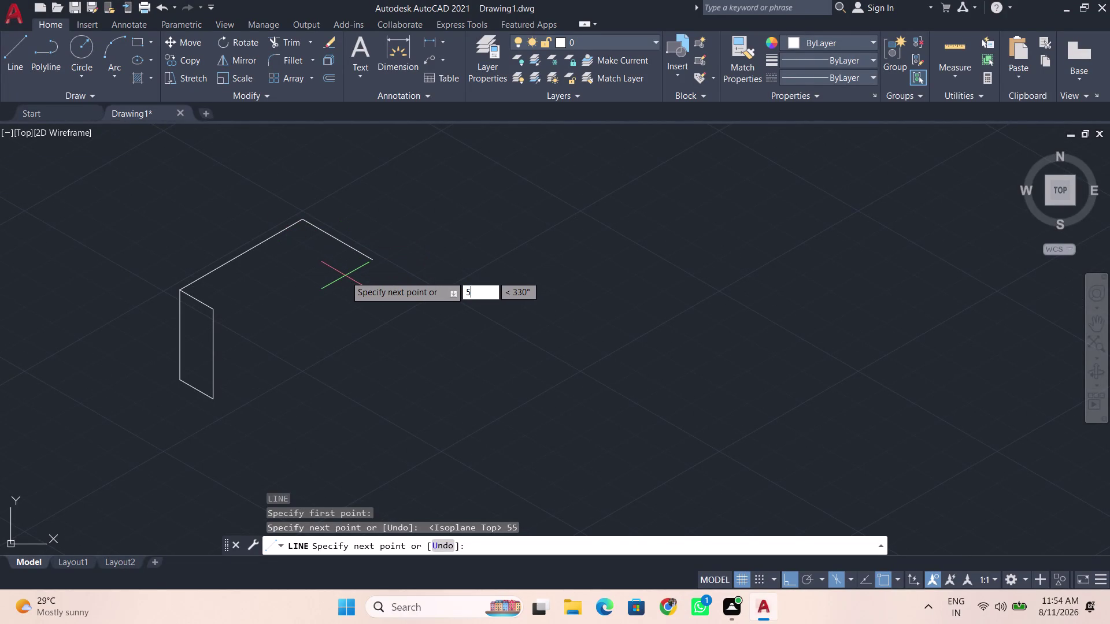
key(0)
key(Return)
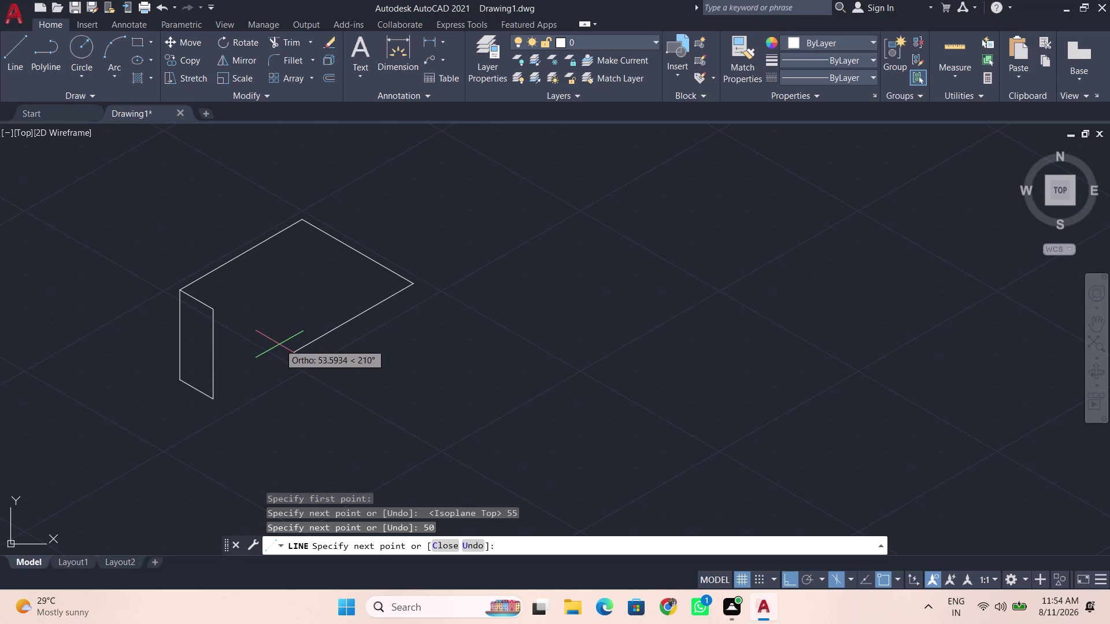
key(BackSpace)
key(BackSpace)
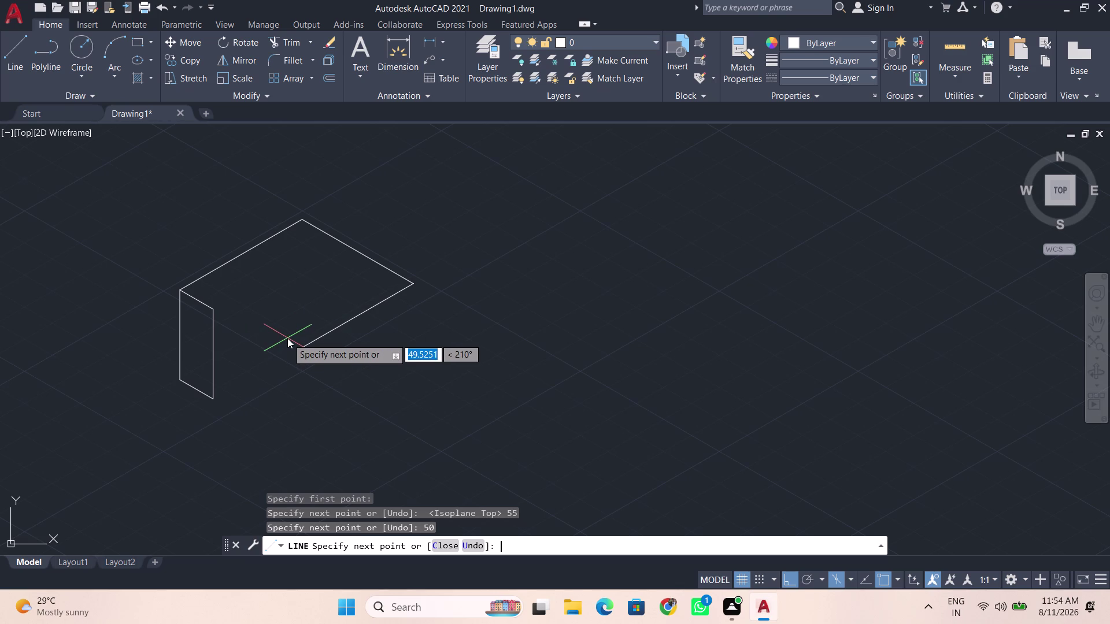
text(55)
key(Return)
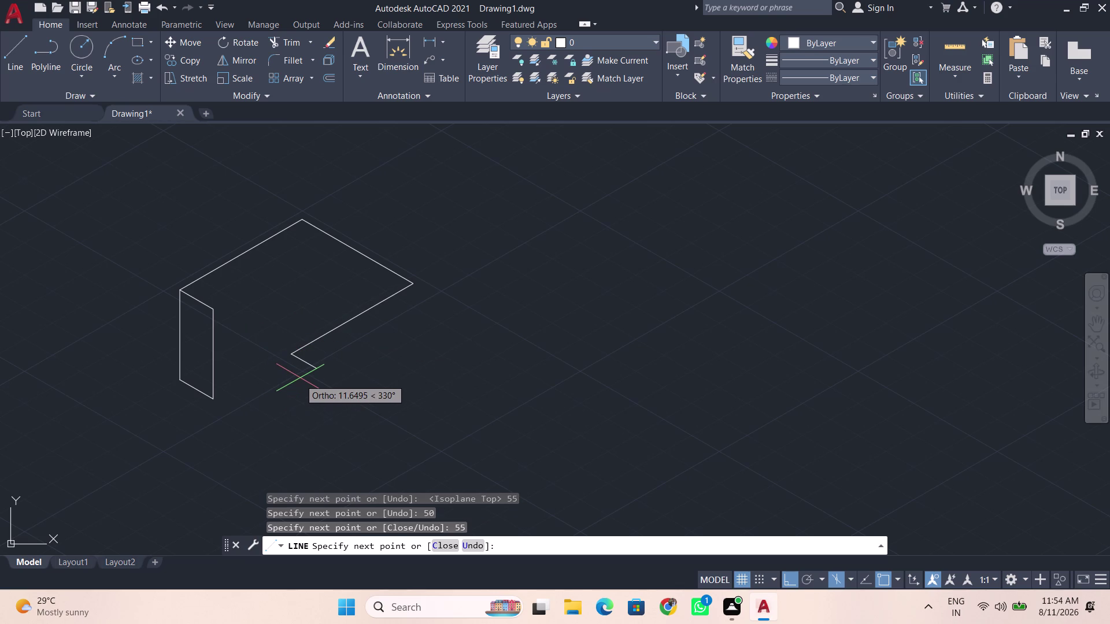
key(F5)
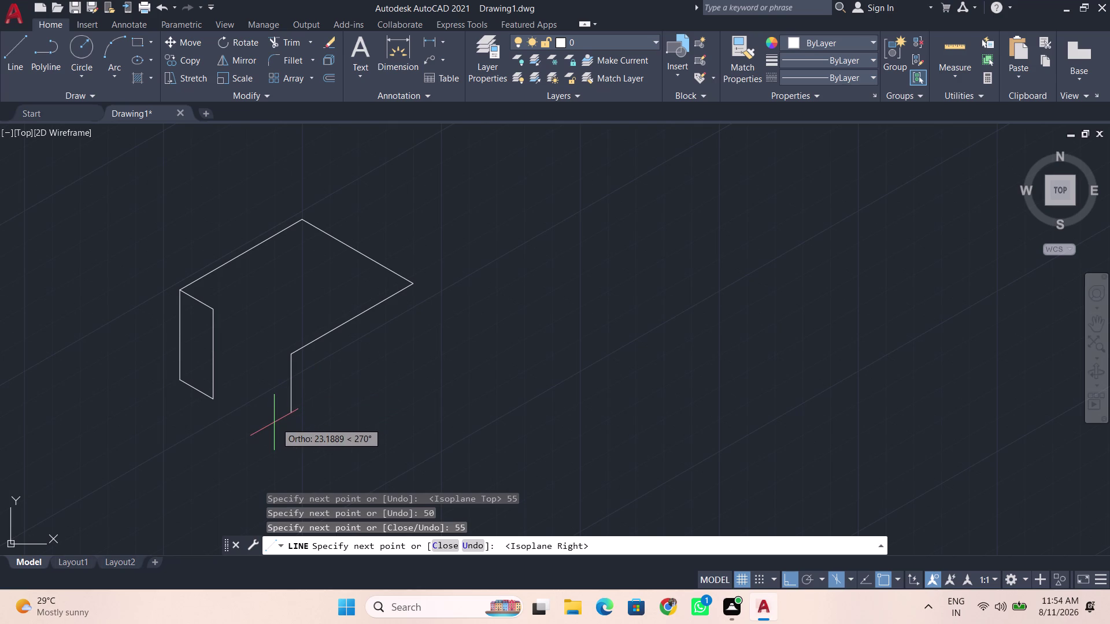
Drop a 35-unit edge from the top face corner and add the 15-unit bottom edge.
key(BackSpace)
key(BackSpace)
text(35)
key(Return)
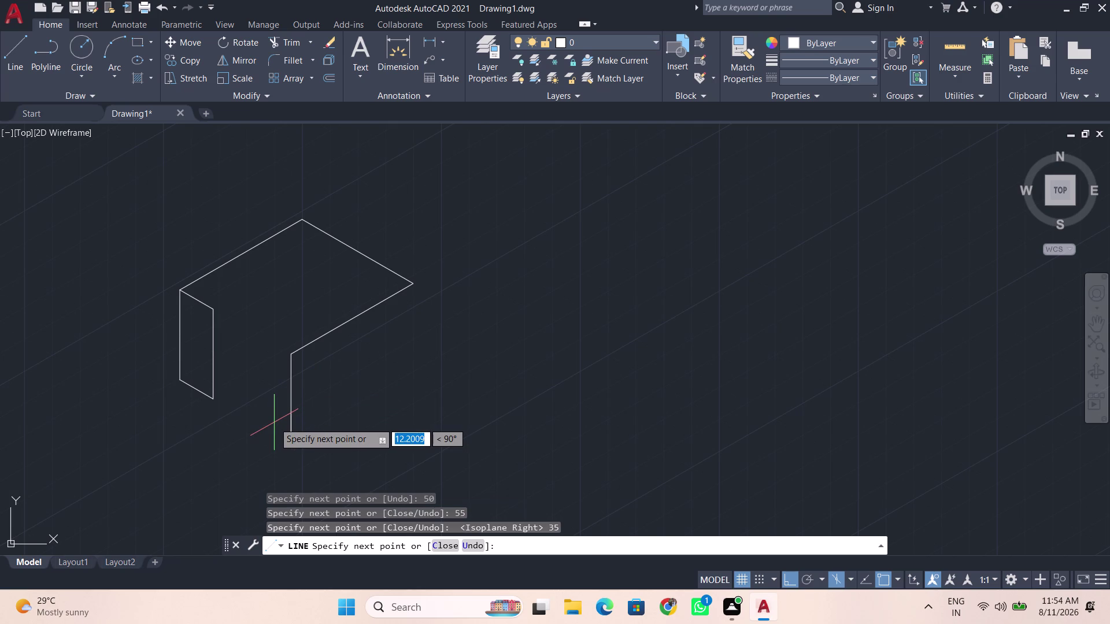
key(F5)
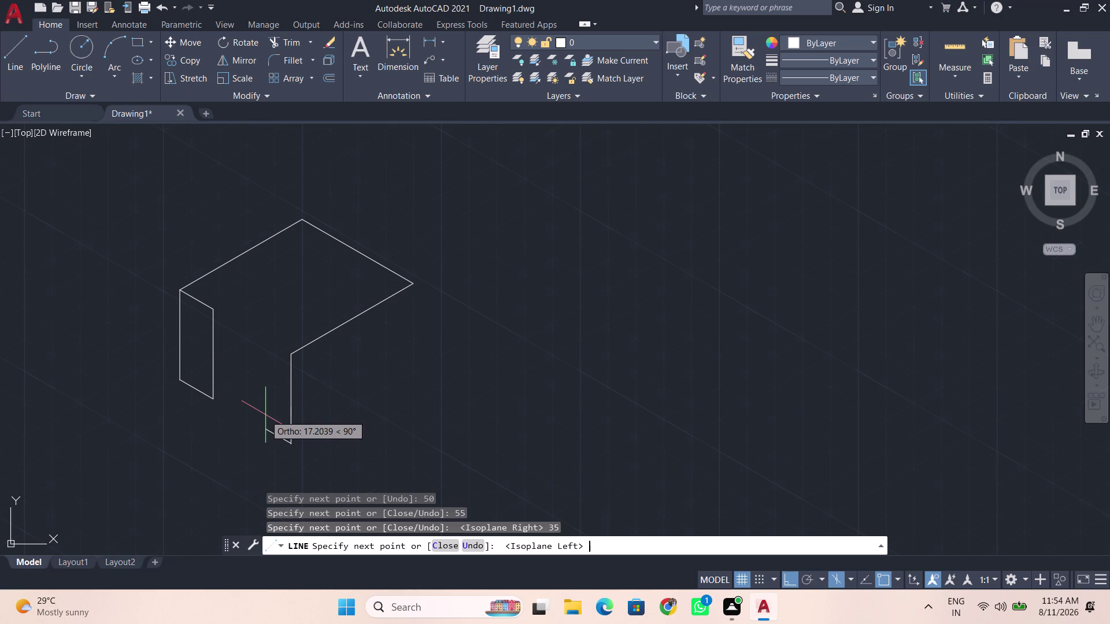
key(BackSpace)
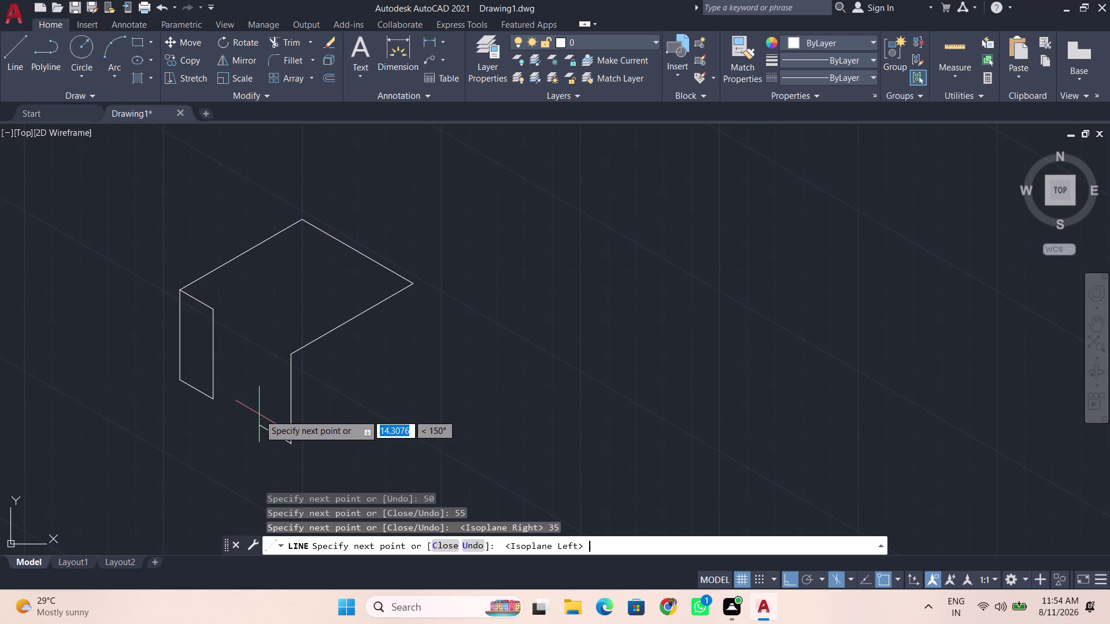
key(BackSpace)
text(15)
key(Return)
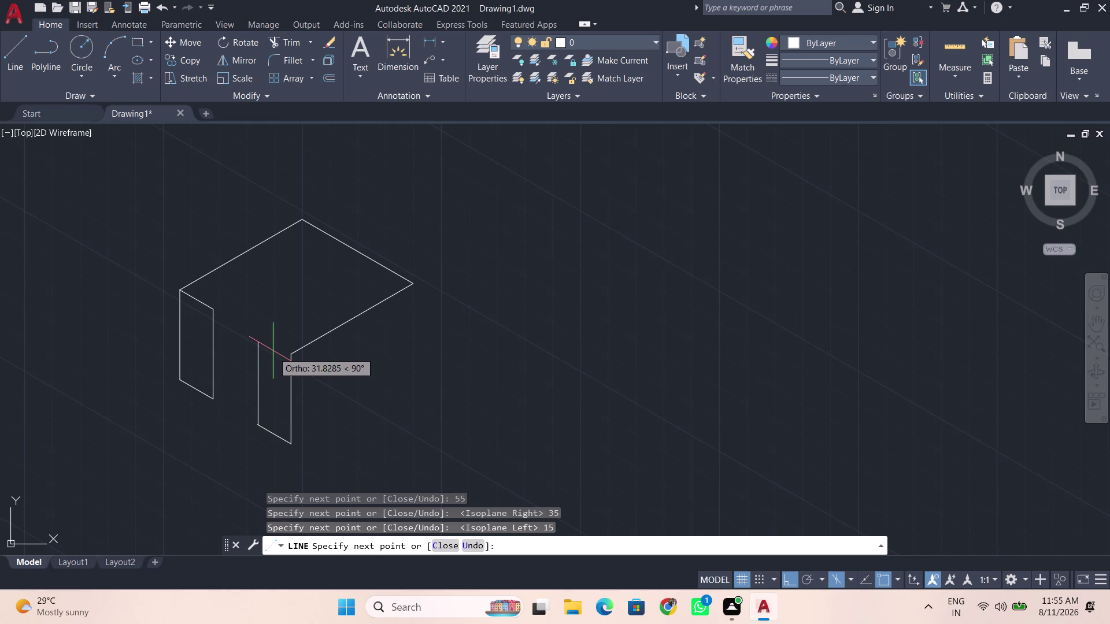
Raise a 35-unit edge and close the panel at the top face corner.
key(BackSpace)
text(35)
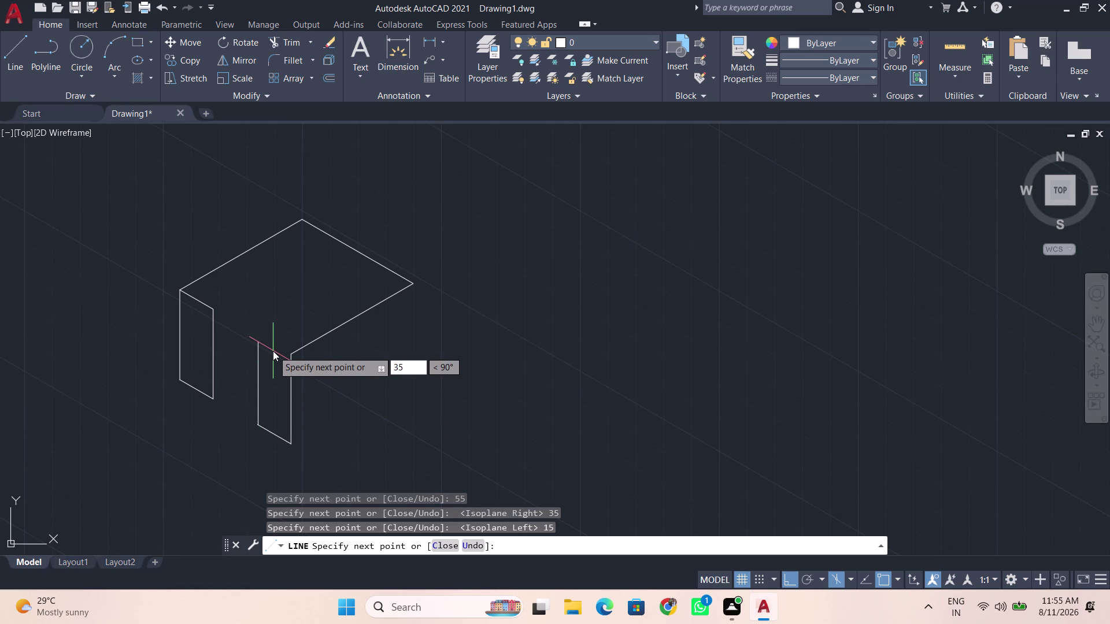
key(Return)
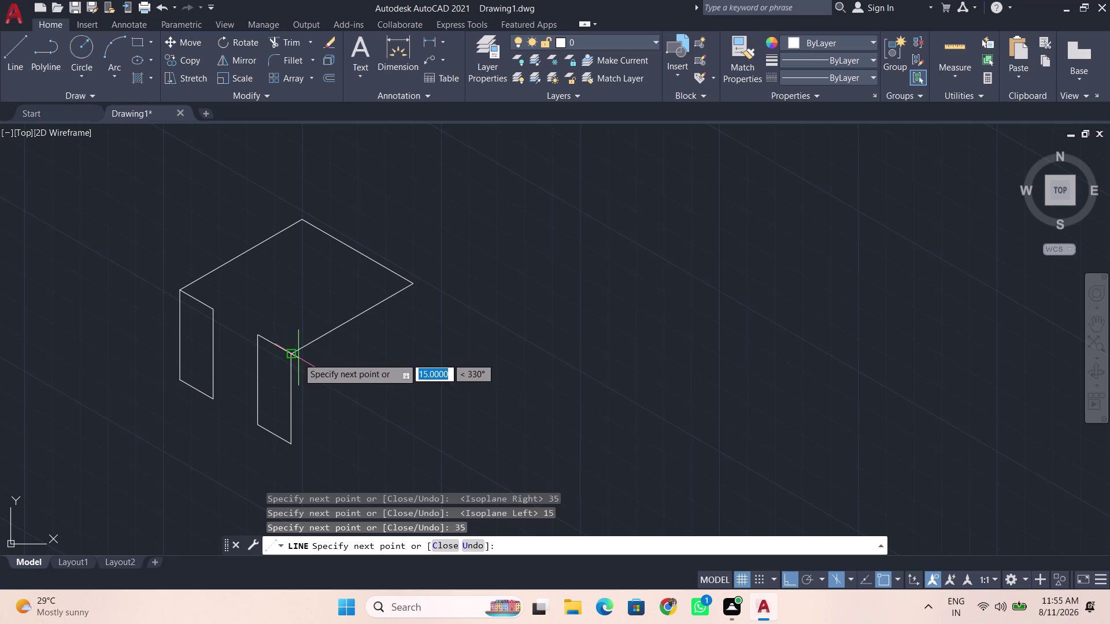
click(290, 358)
key(space)
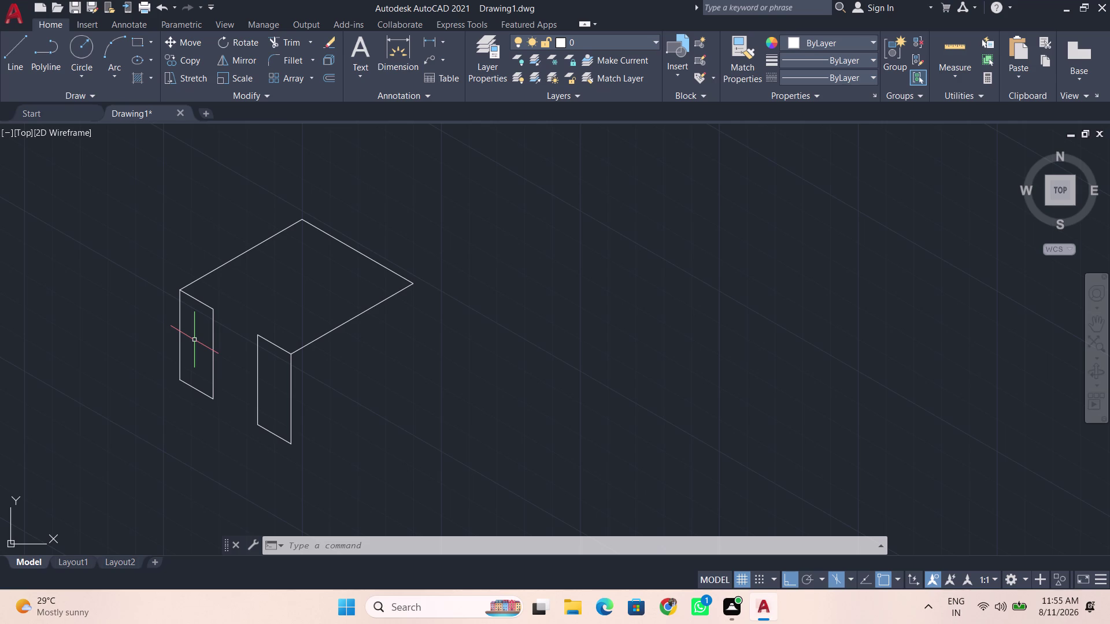
middle_drag(396, 215, 400, 335)
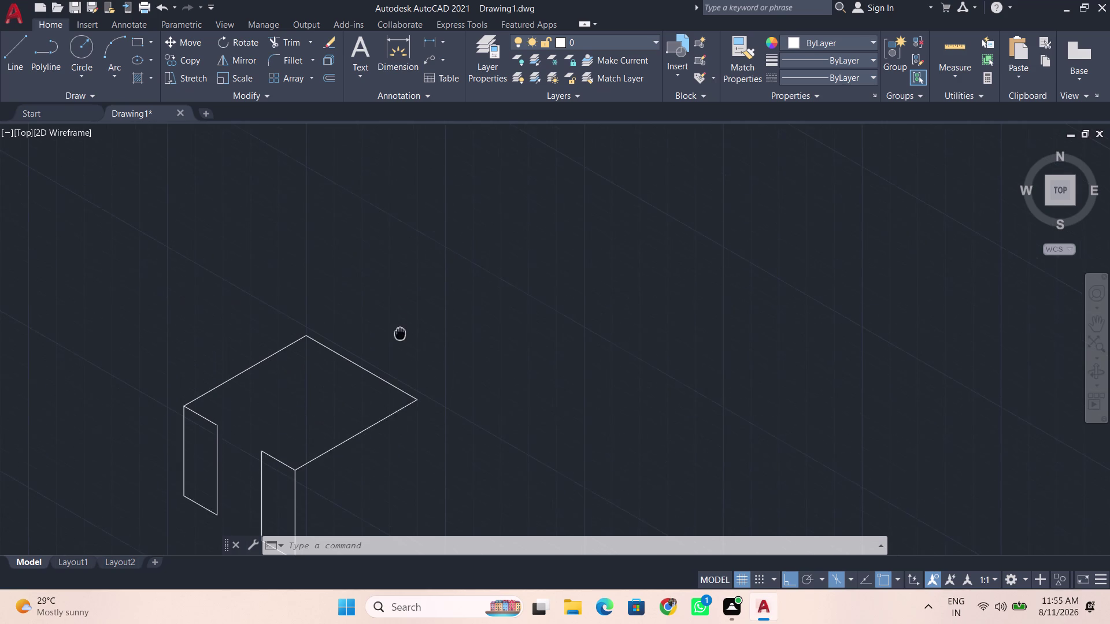
middle_drag(400, 335, 397, 346)
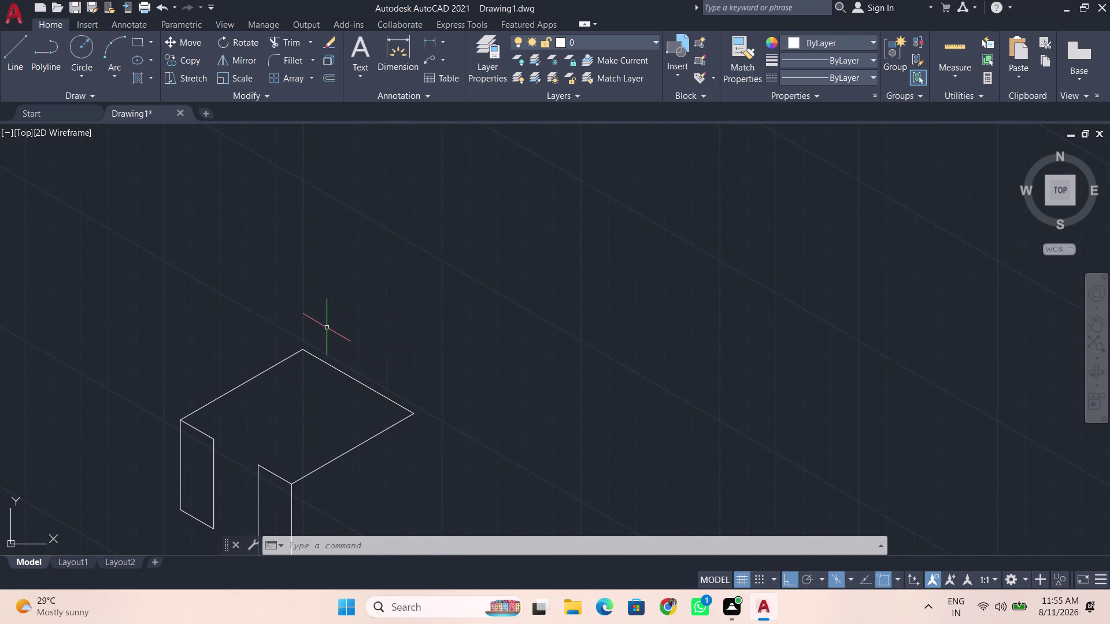
From the top face's back corner, draw 10 units up and 10 units along the back.
key(l)
key(Return)
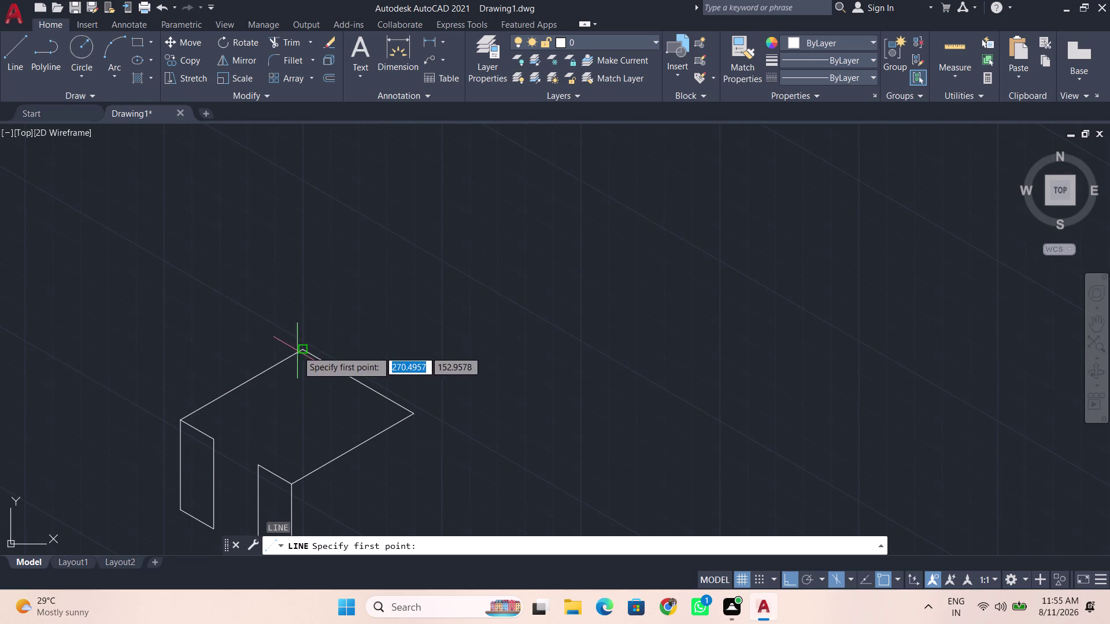
click(302, 346)
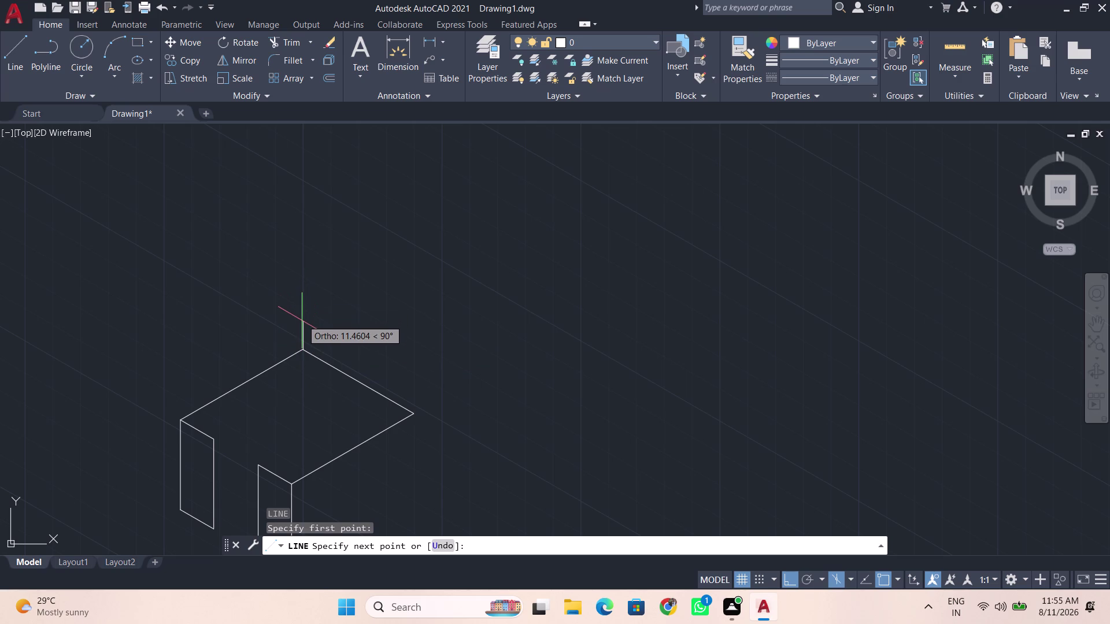
key(BackSpace)
text(10)
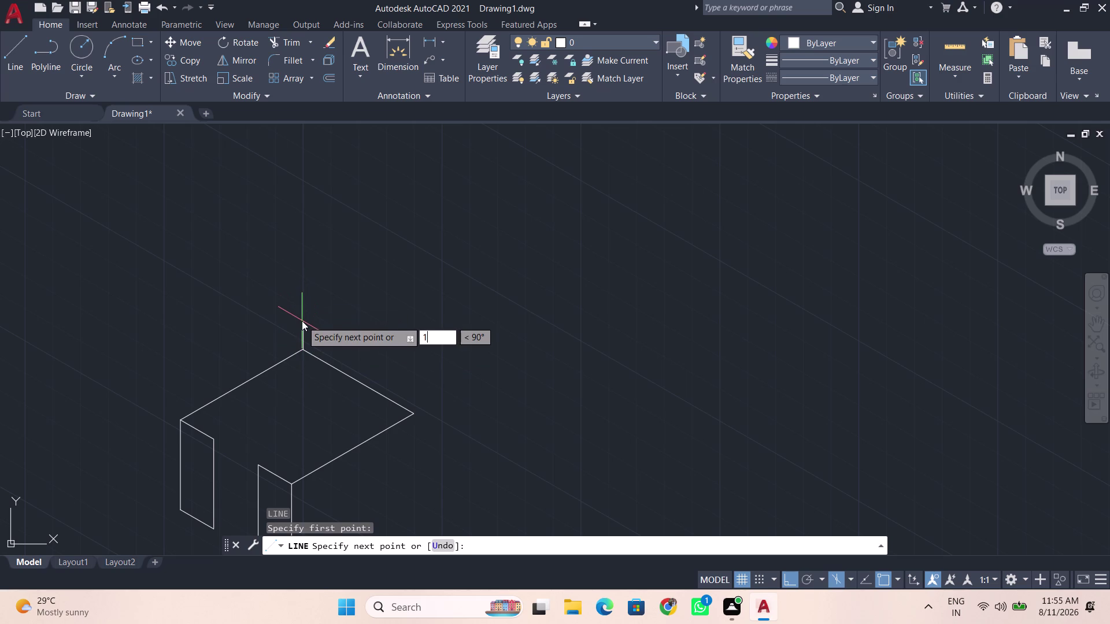
key(Return)
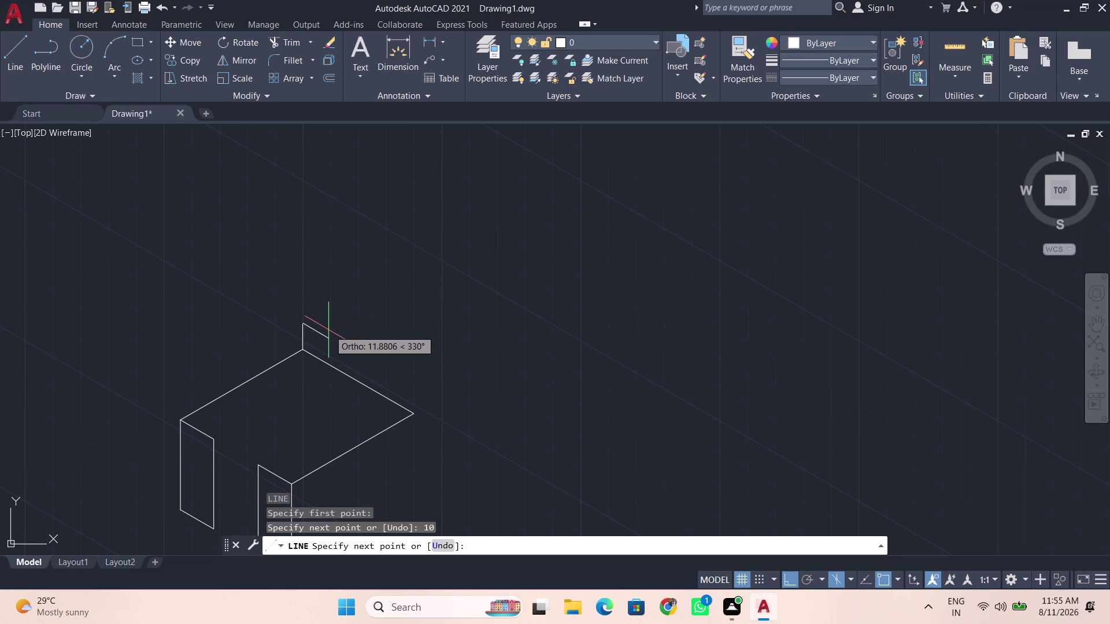
key(BackSpace)
key(BackSpace)
text(10)
key(Return)
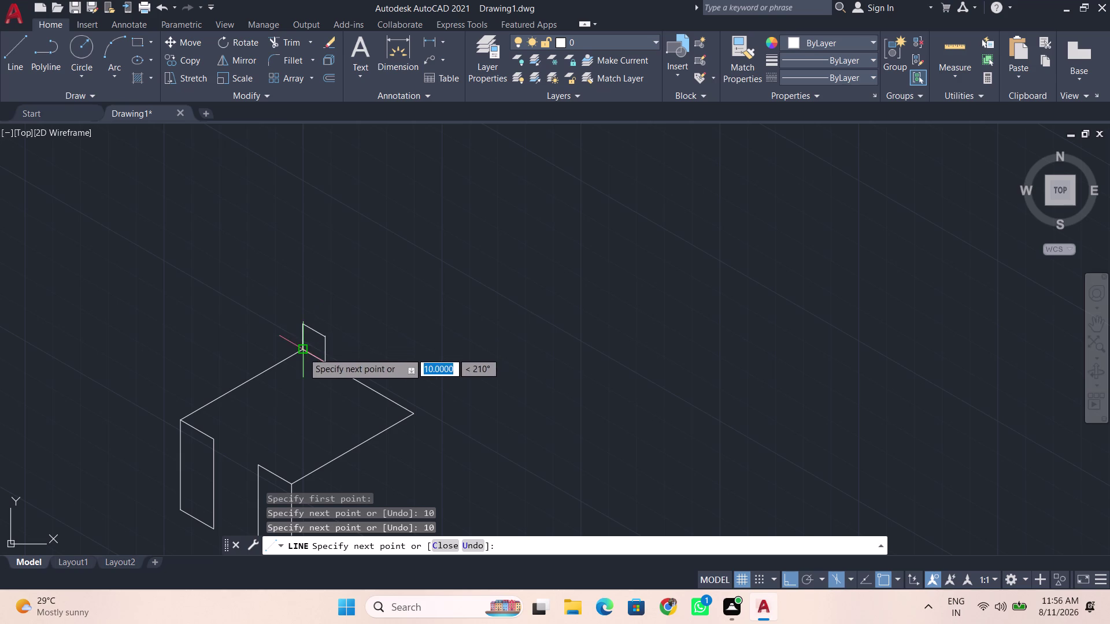
Cut the notch: 5 units down, 30 units along the back, 5 units up.
key(BackSpace)
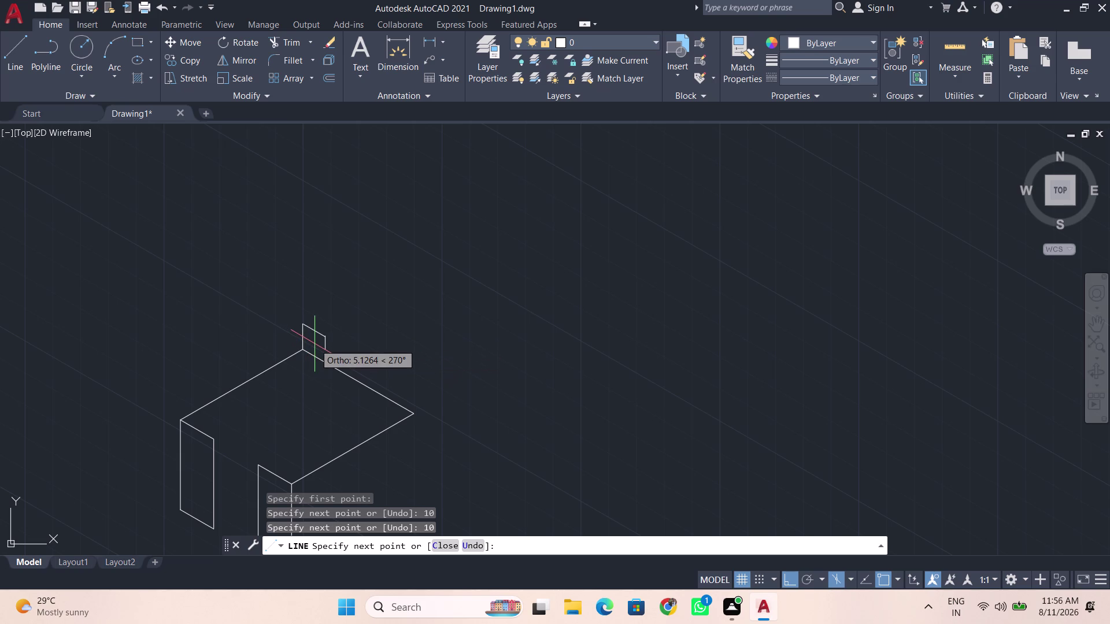
key(BackSpace)
key(5)
key(Return)
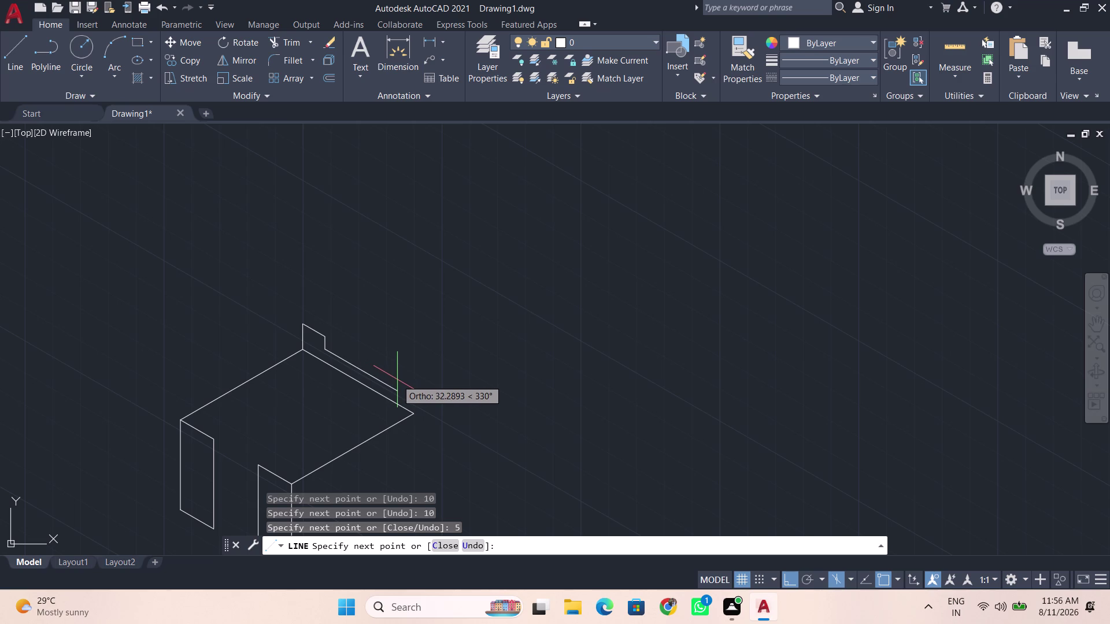
key(BackSpace)
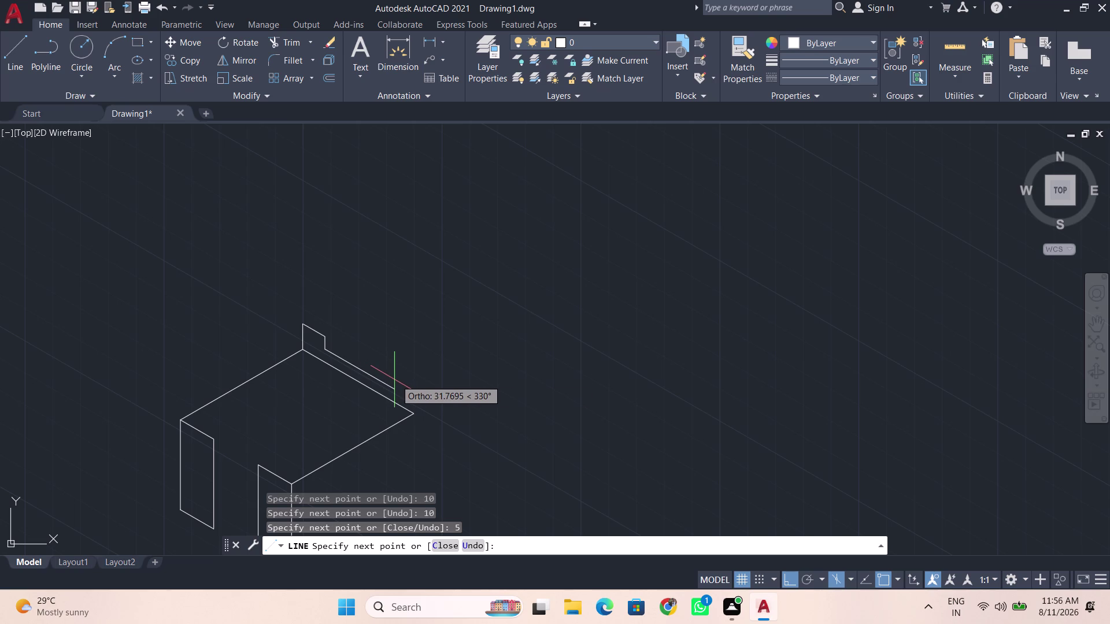
key(BackSpace)
text(30)
key(Return)
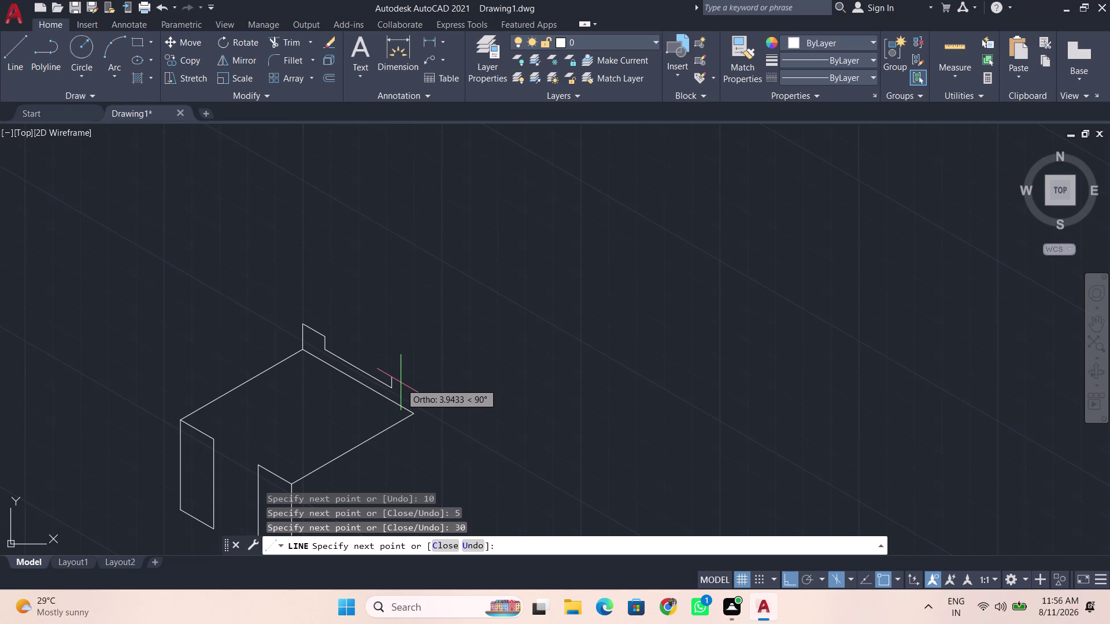
key(BackSpace)
key(5)
key(Return)
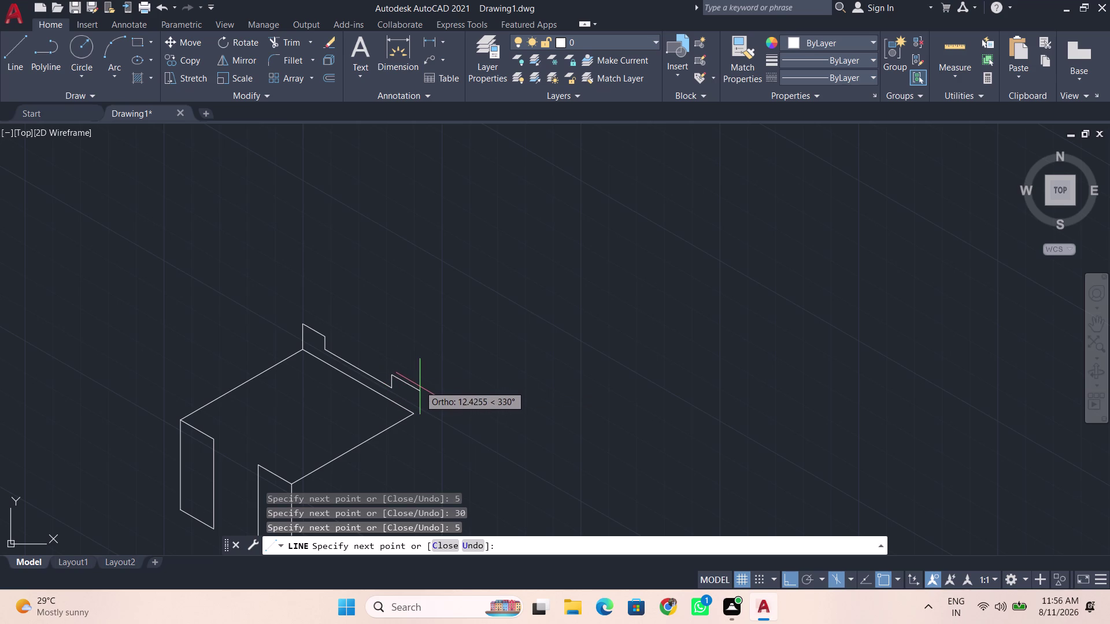
Add the final 10-unit back edge and drop the ledge end to the top face corner.
key(BackSpace)
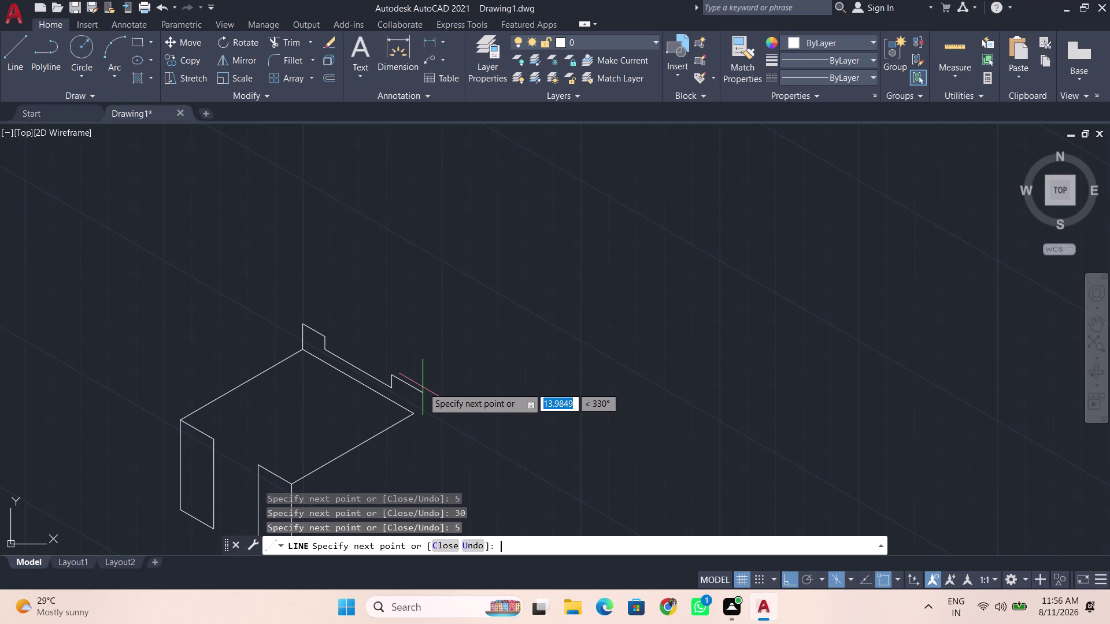
key(BackSpace)
key(BackSpace)
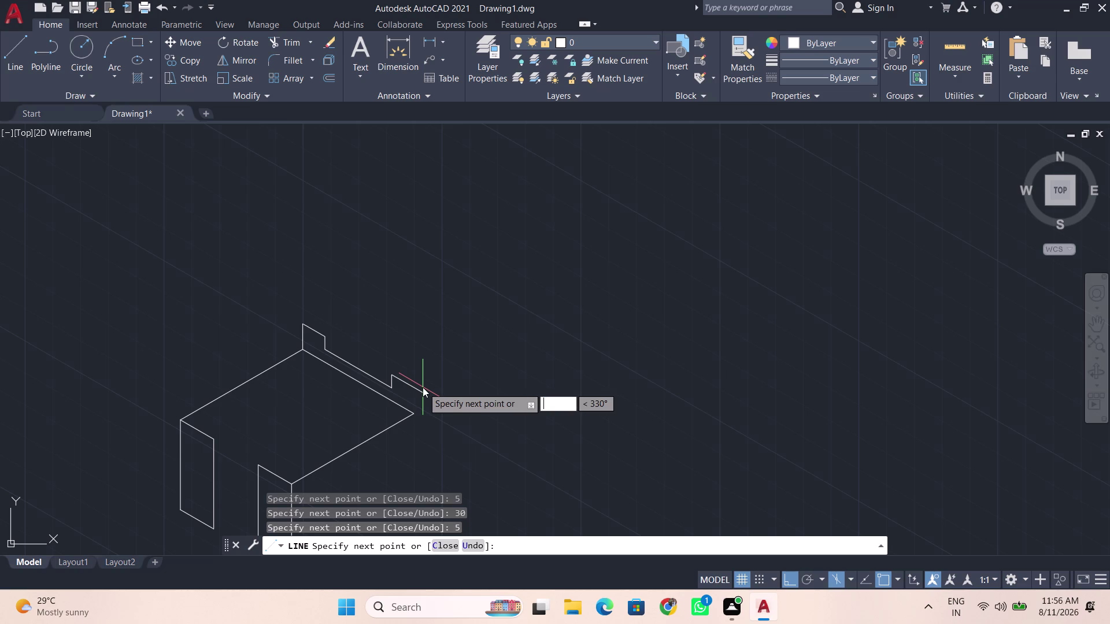
text(10)
key(Return)
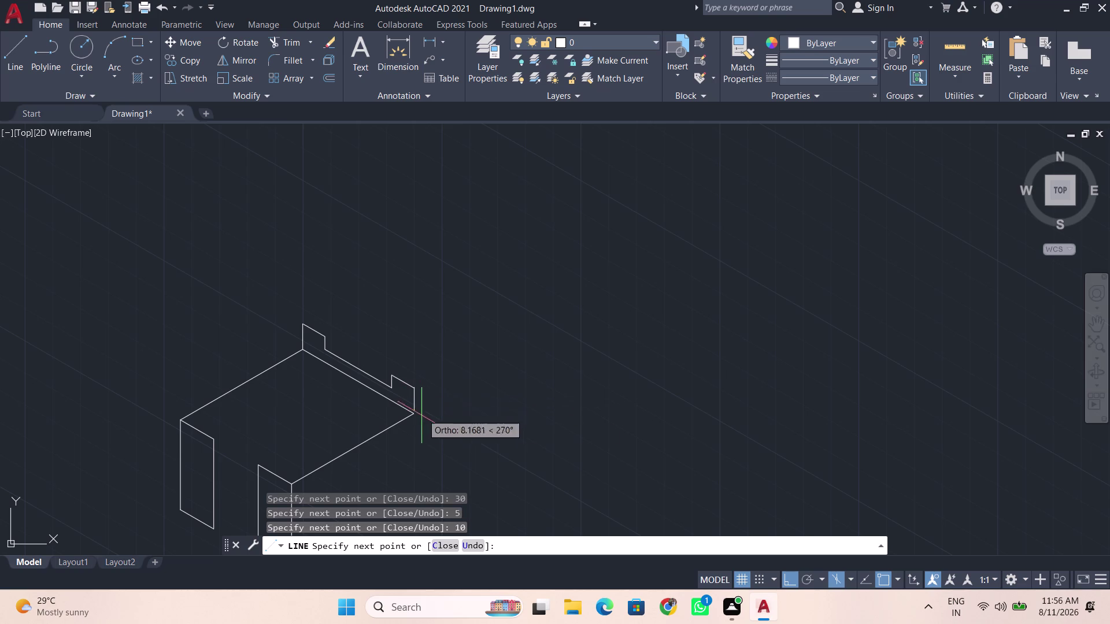
middle_drag(413, 419, 342, 450)
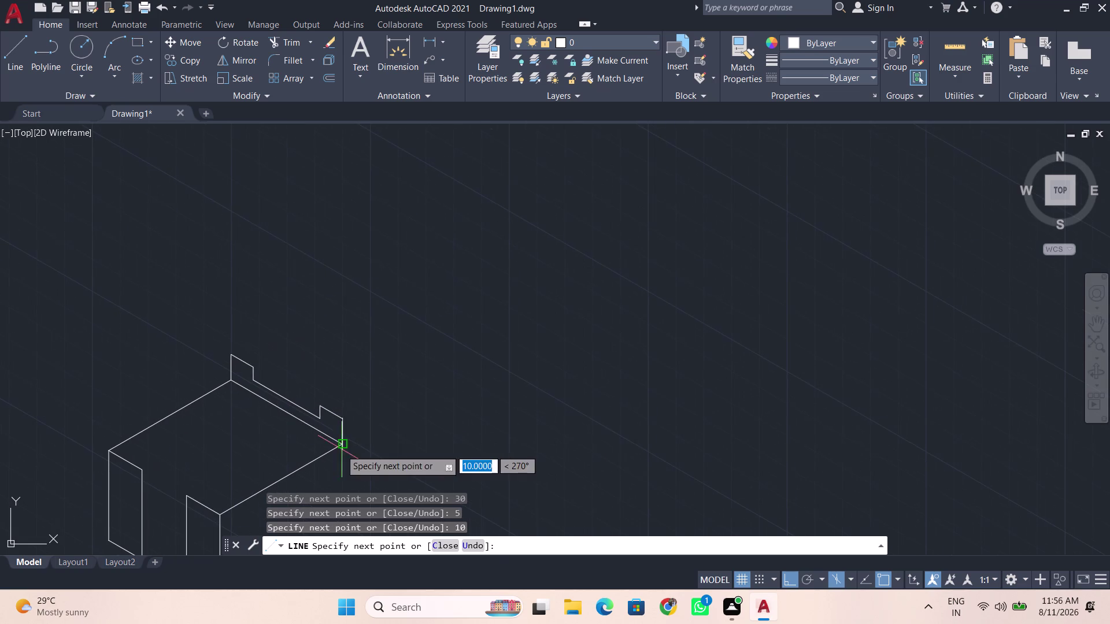
click(340, 442)
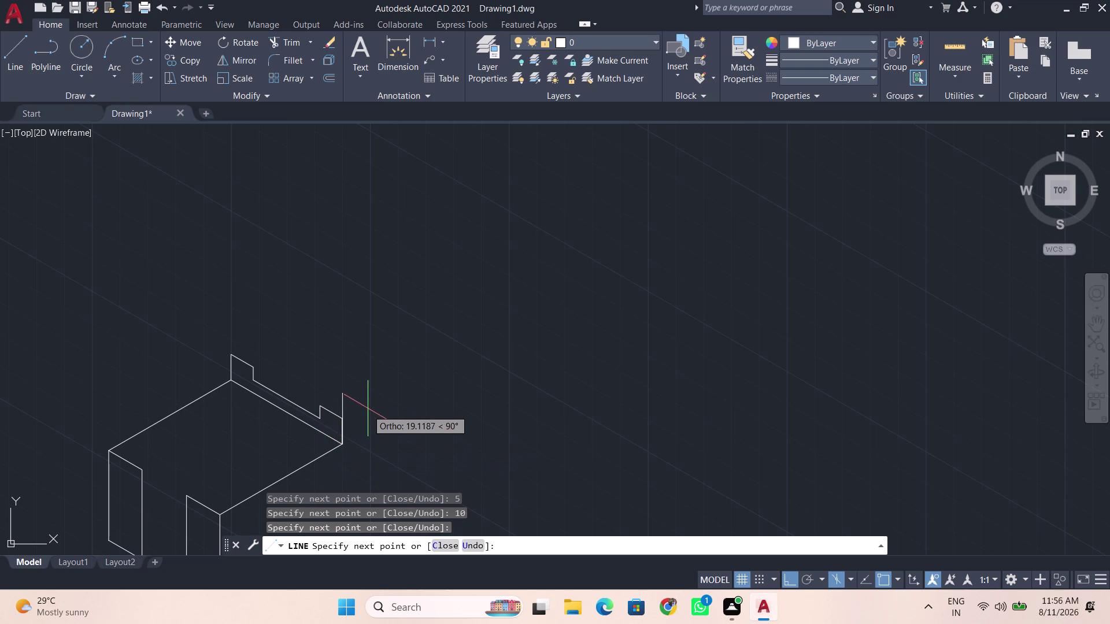
key(space)
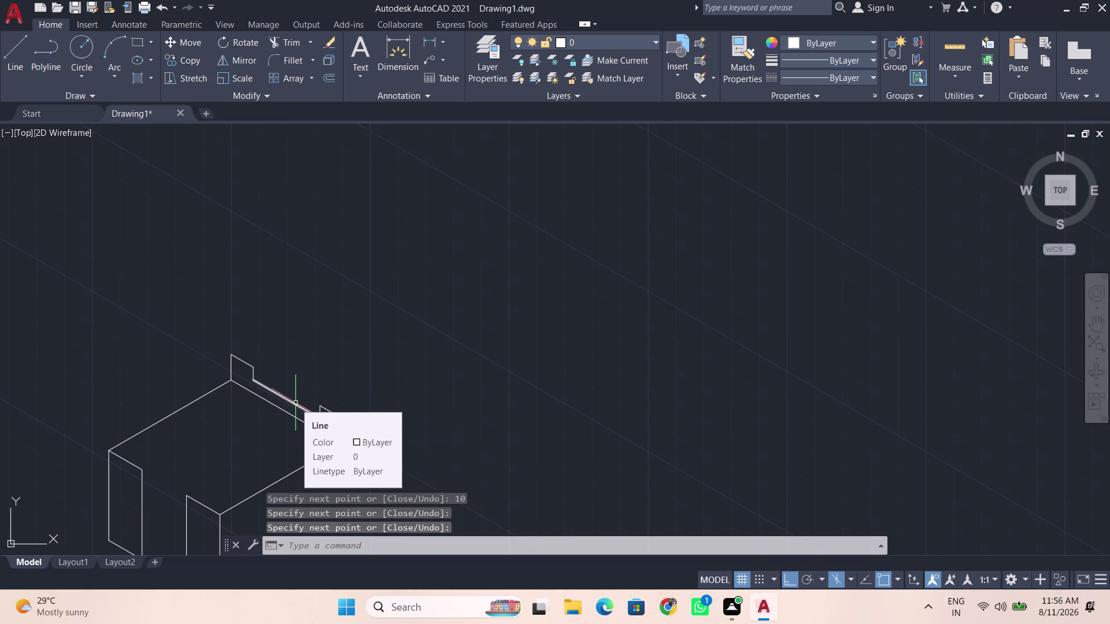
Draw a 45-unit top-isoplane edge back from the ledge's corner.
key(l)
key(Return)
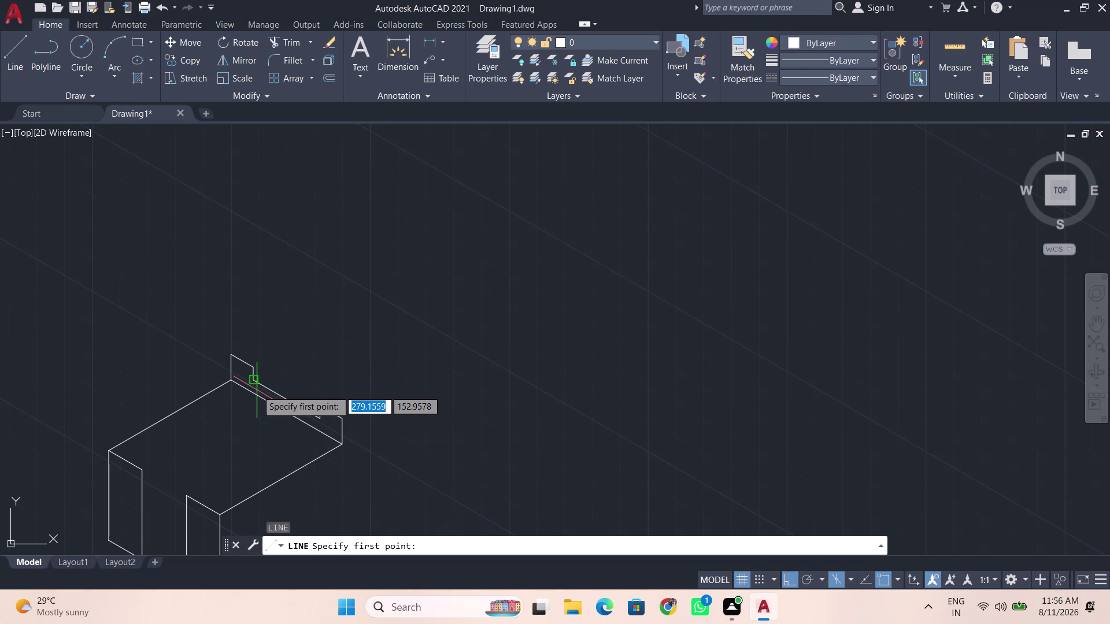
click(227, 352)
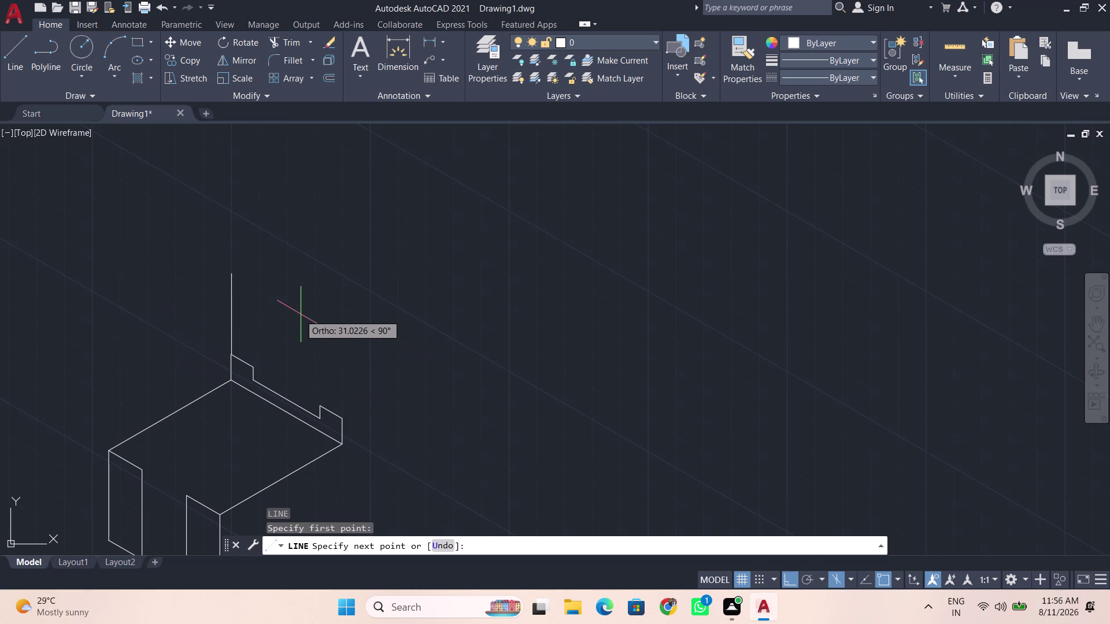
key(F5)
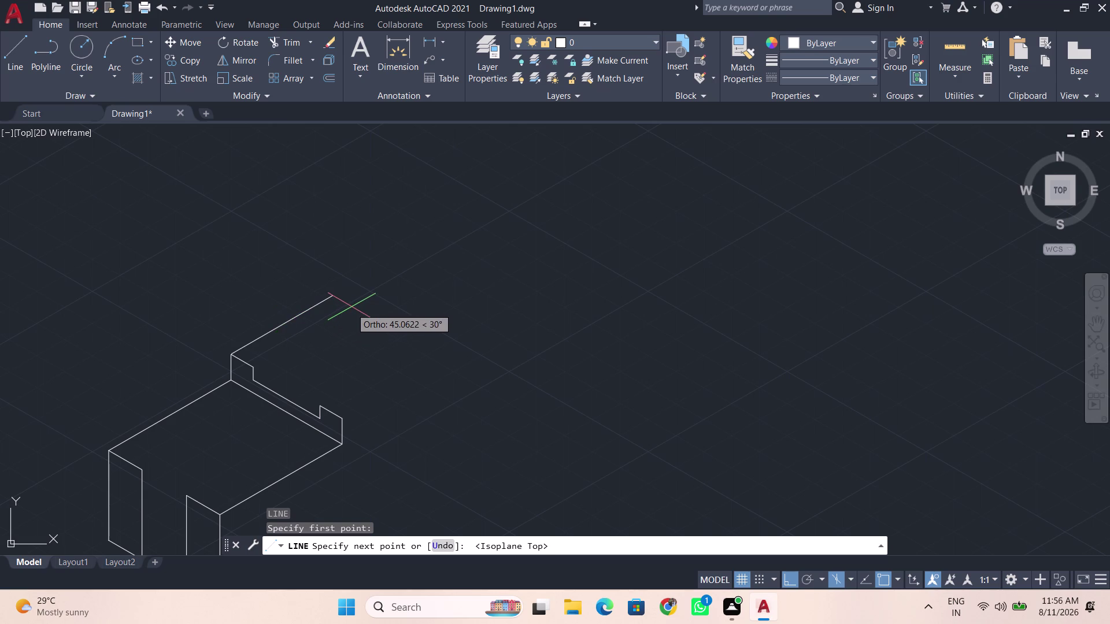
key(BackSpace)
key(BackSpace)
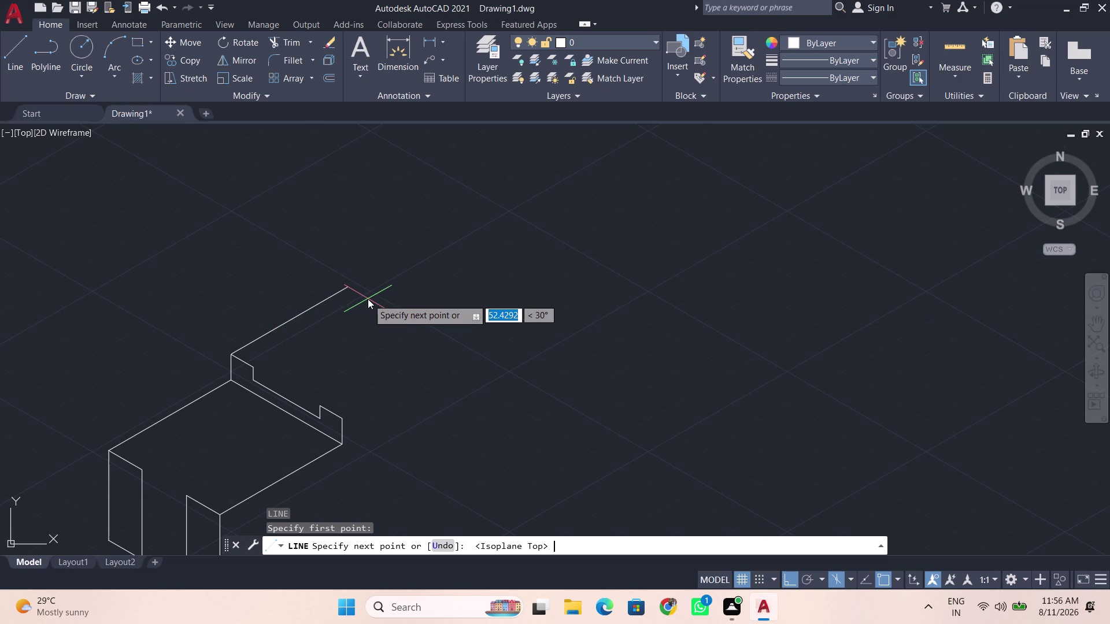
text(45)
key(Return)
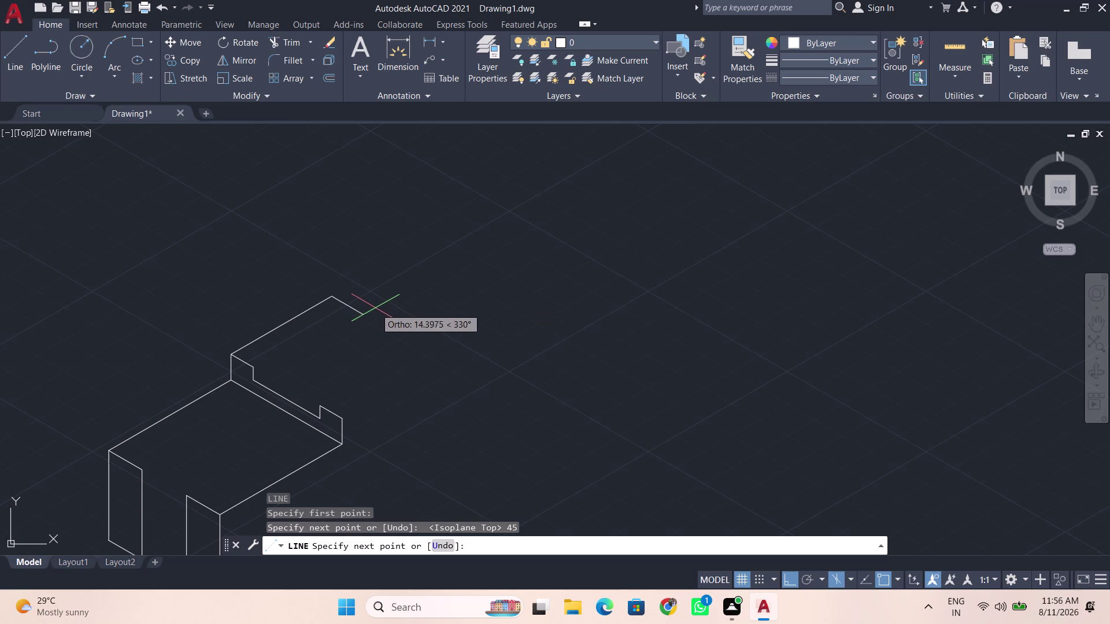
Add the 10-unit width edge and close the strip at the profile corner.
key(BackSpace)
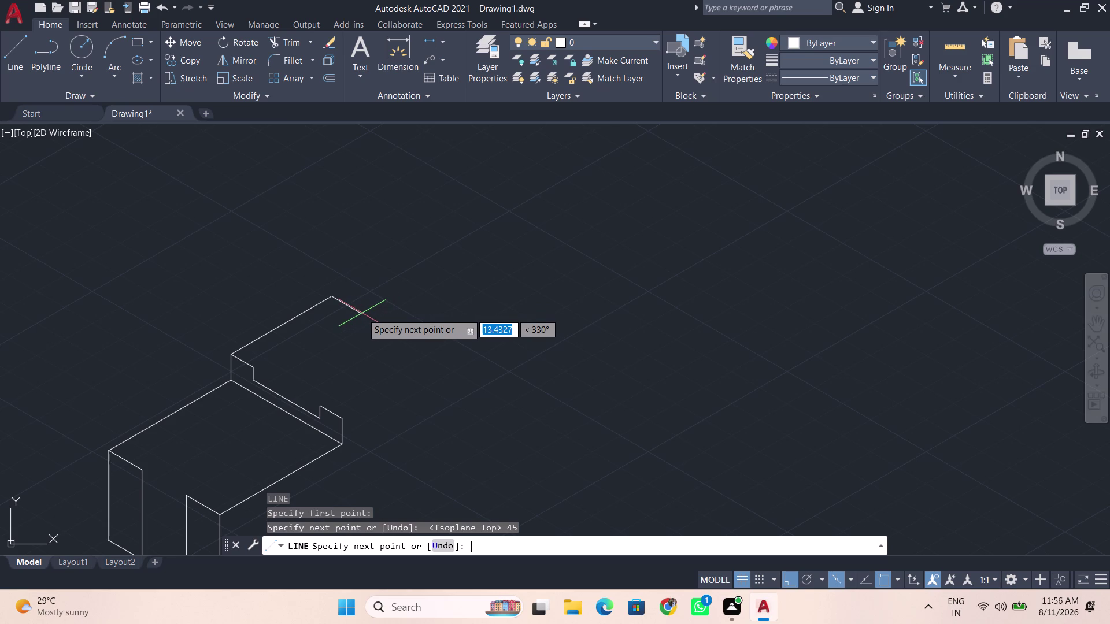
key(BackSpace)
text(10)
key(Return)
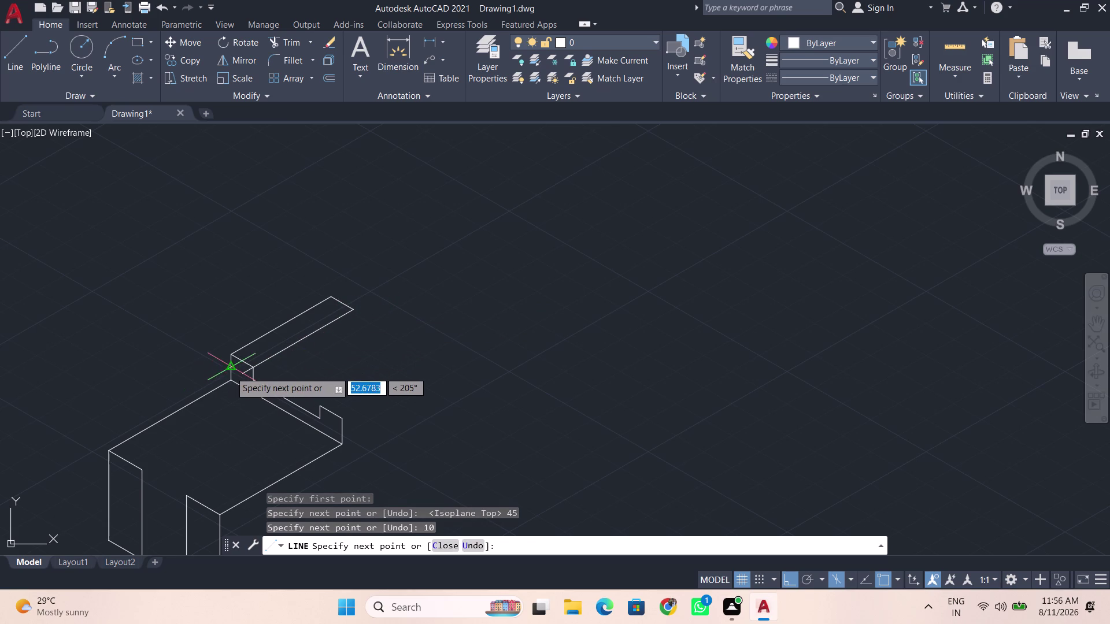
click(249, 372)
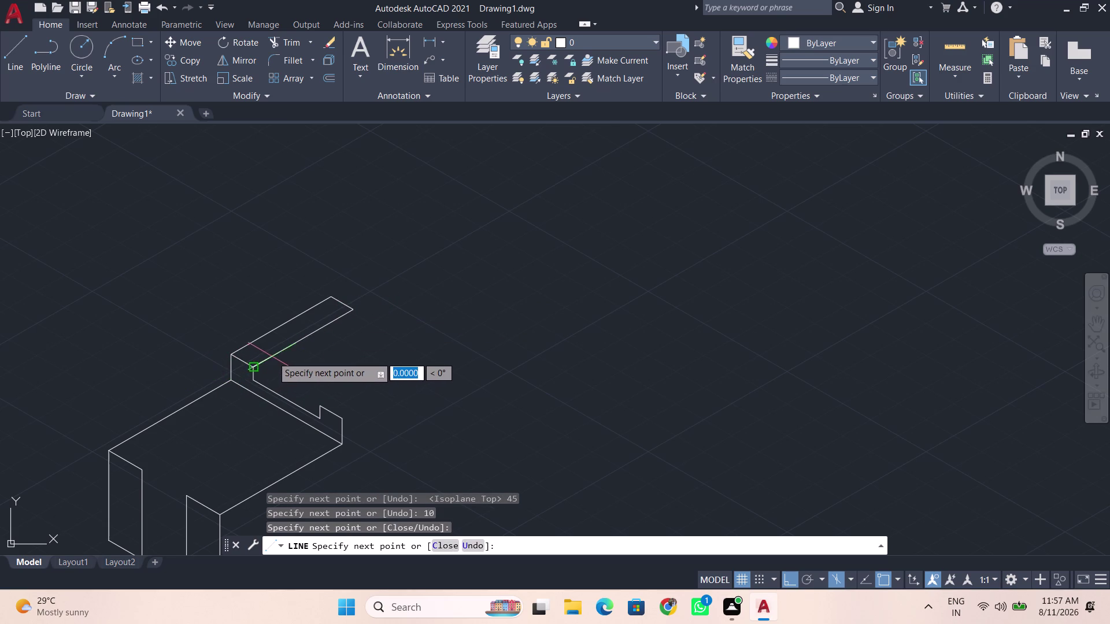
key(space)
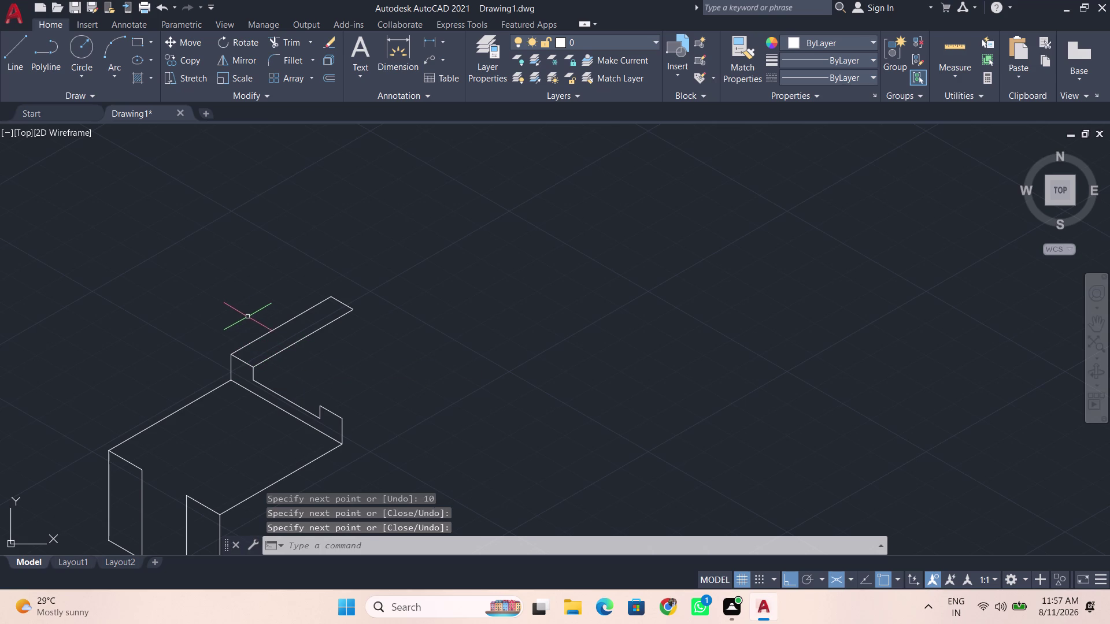
drag(379, 360, 373, 357)
click(194, 316)
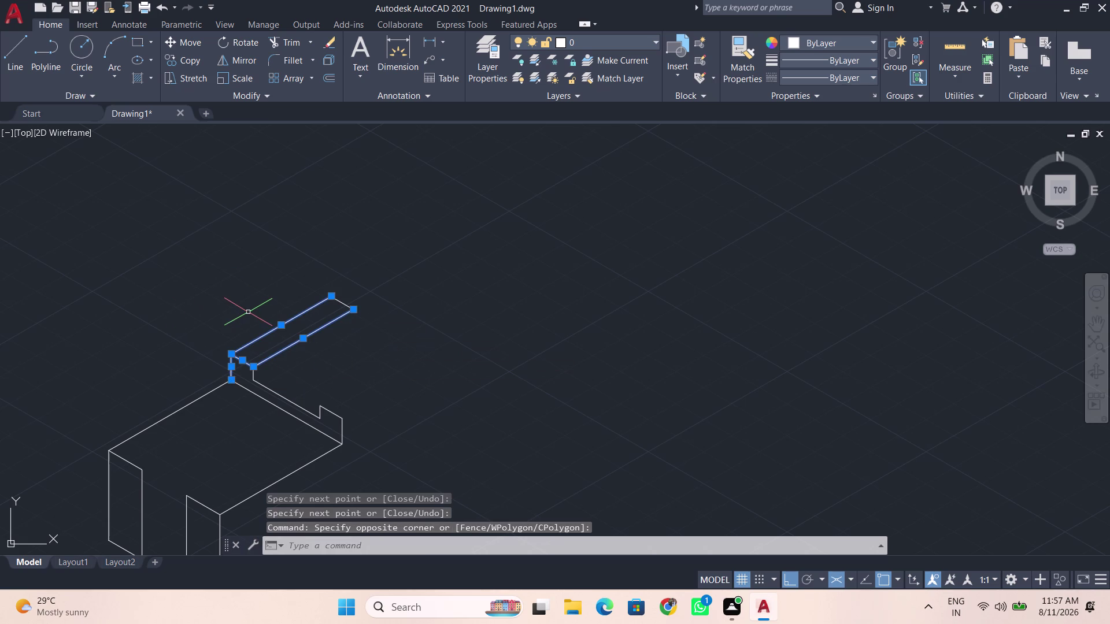
click(233, 367)
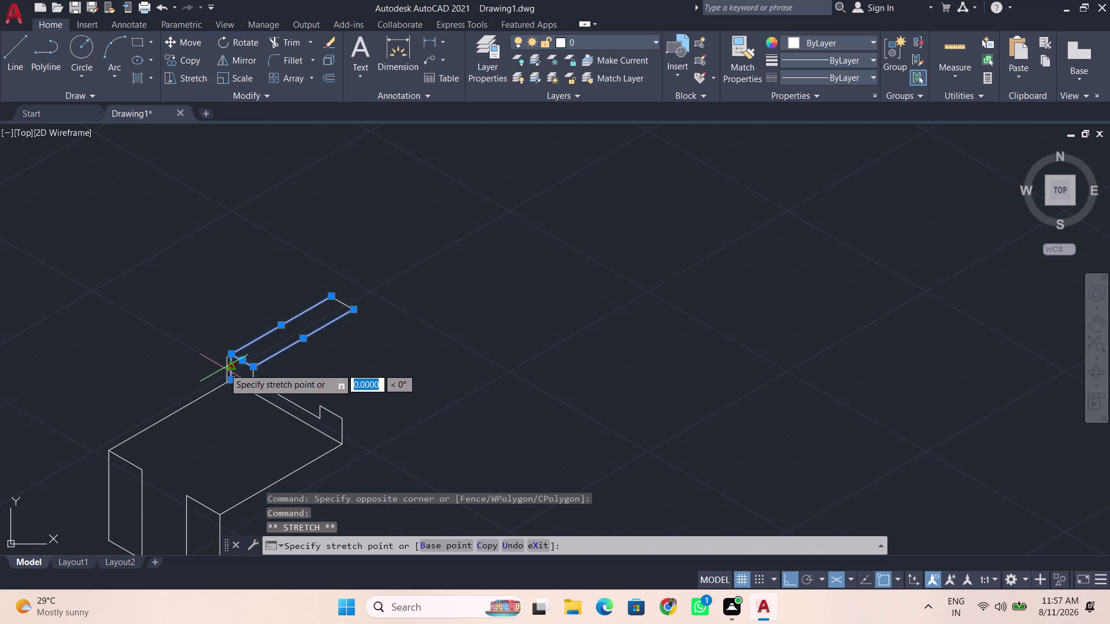
key(Escape)
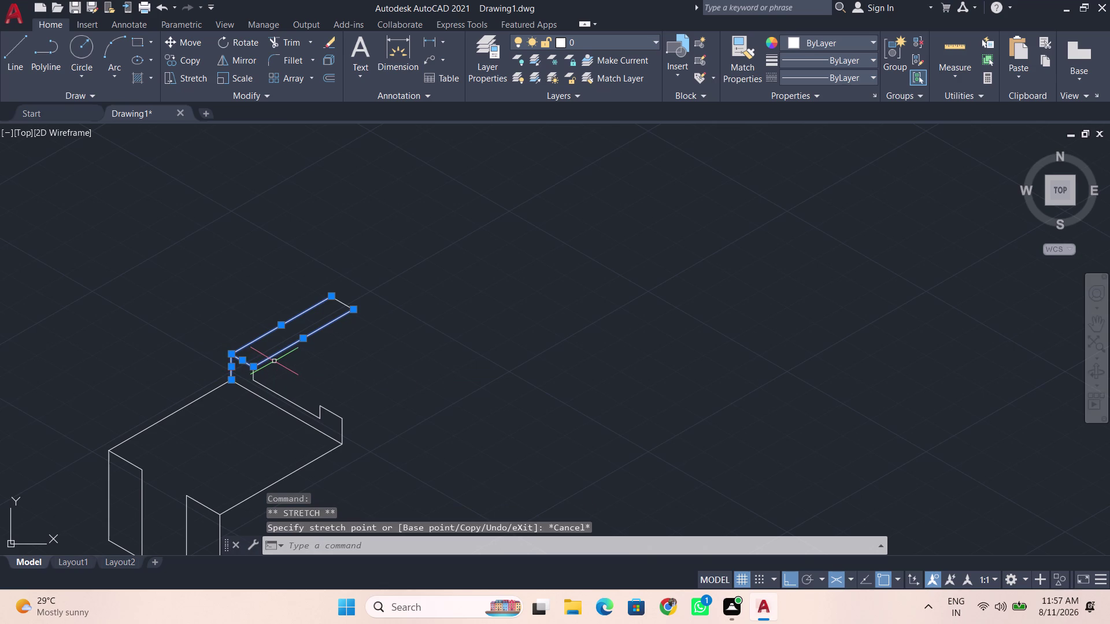
key(c)
key(o)
key(Return)
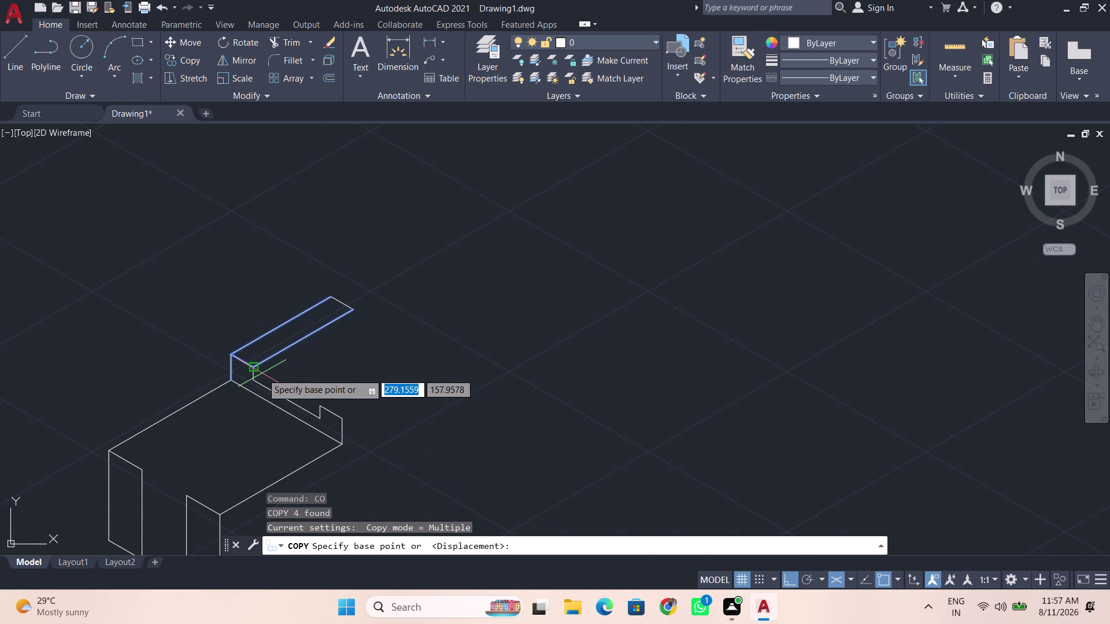
click(233, 356)
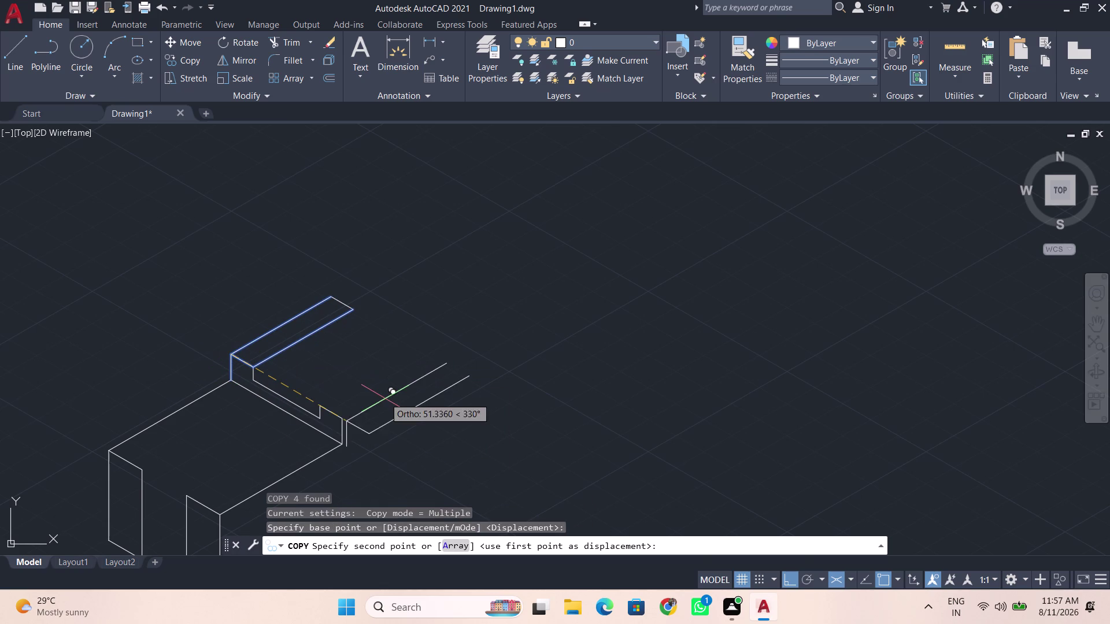
scroll(up, 3)
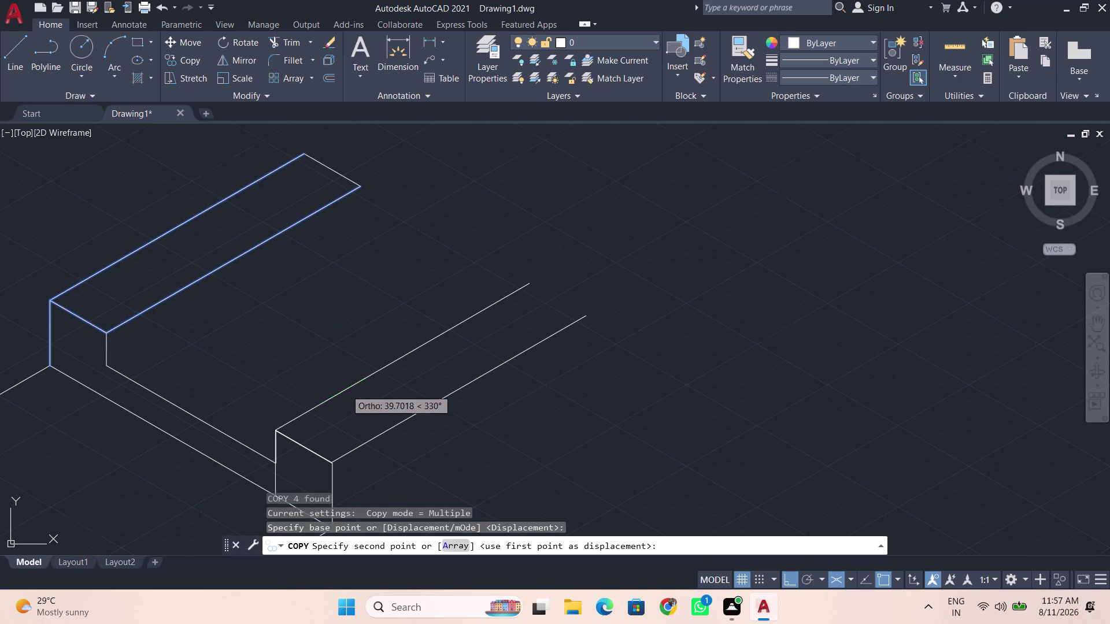
click(346, 390)
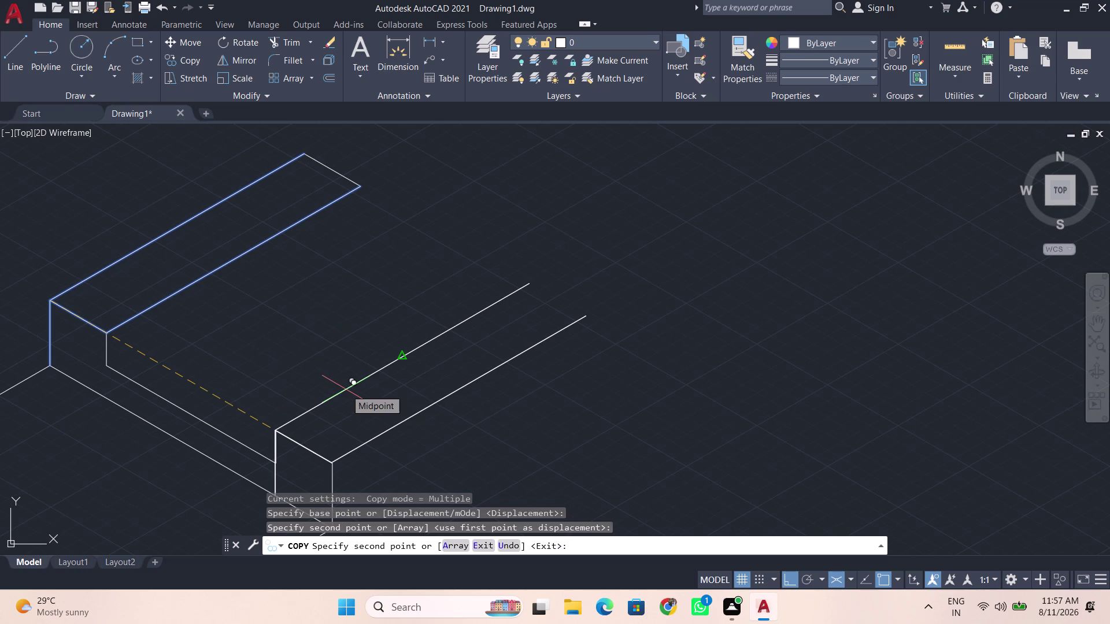
key(space)
middle_drag(350, 408, 381, 374)
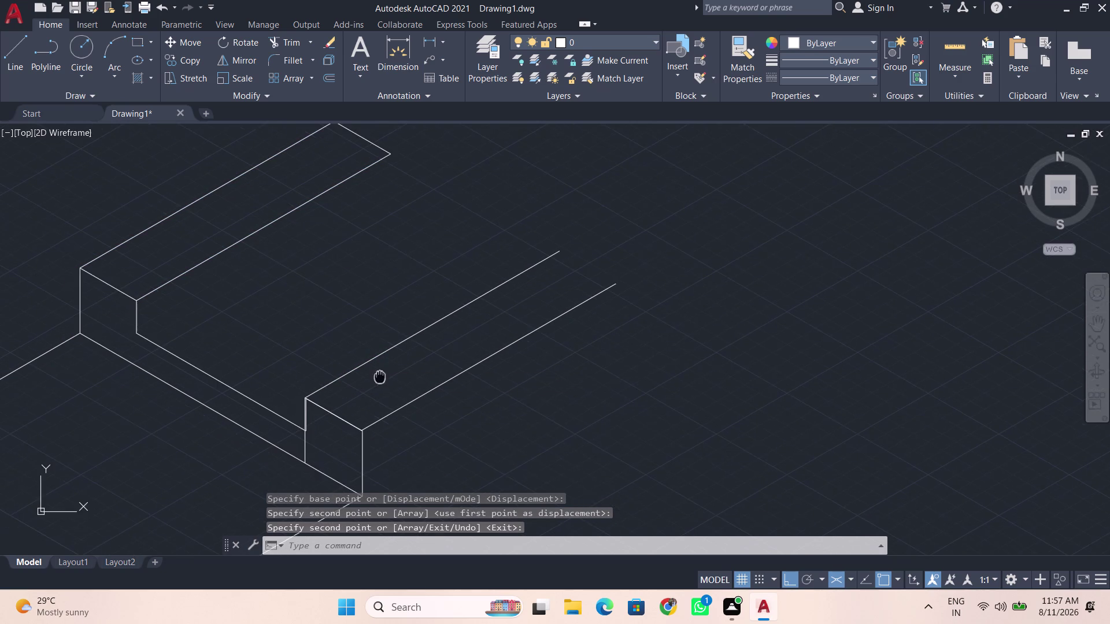
middle_drag(381, 374, 393, 363)
key(ctrl+z)
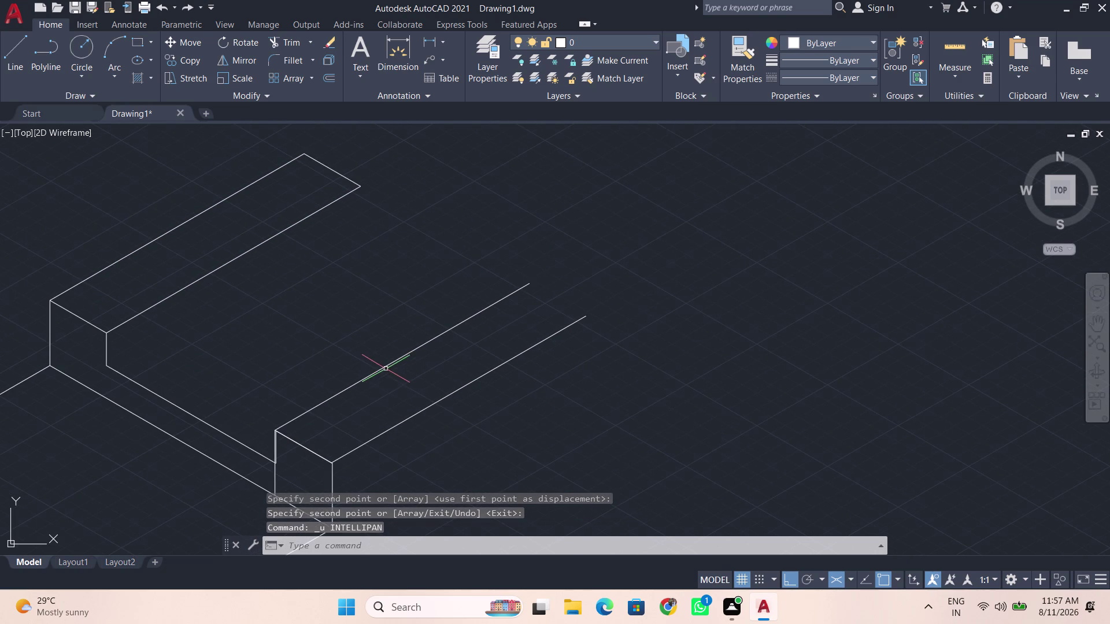
key(ctrl+z)
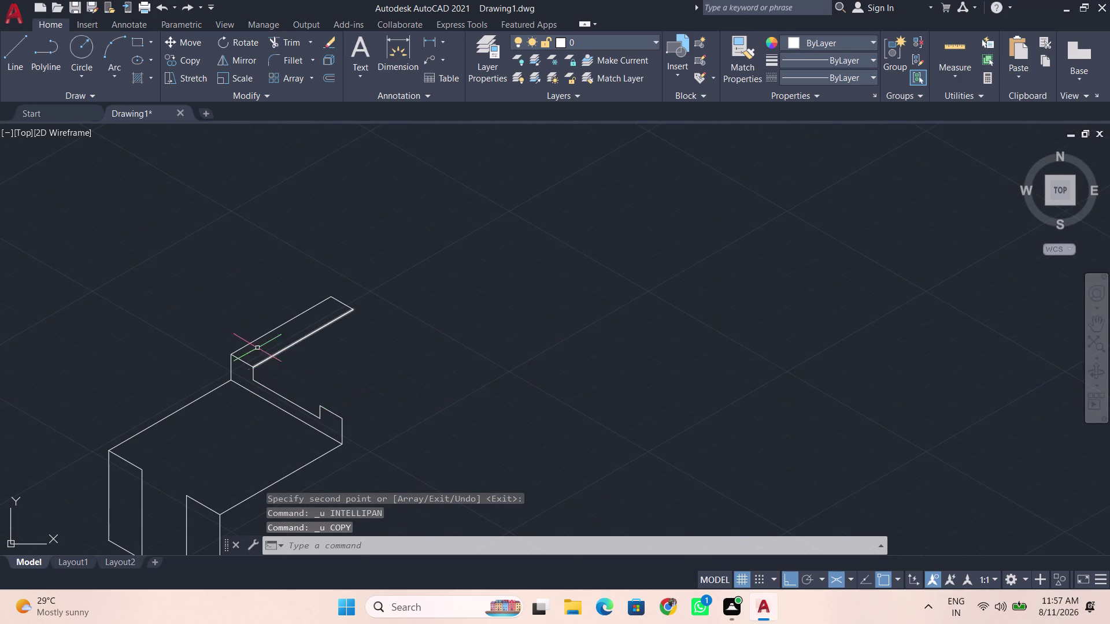
click(241, 361)
Select the three edges of the 45-by-10 ledge outline.
click(248, 345)
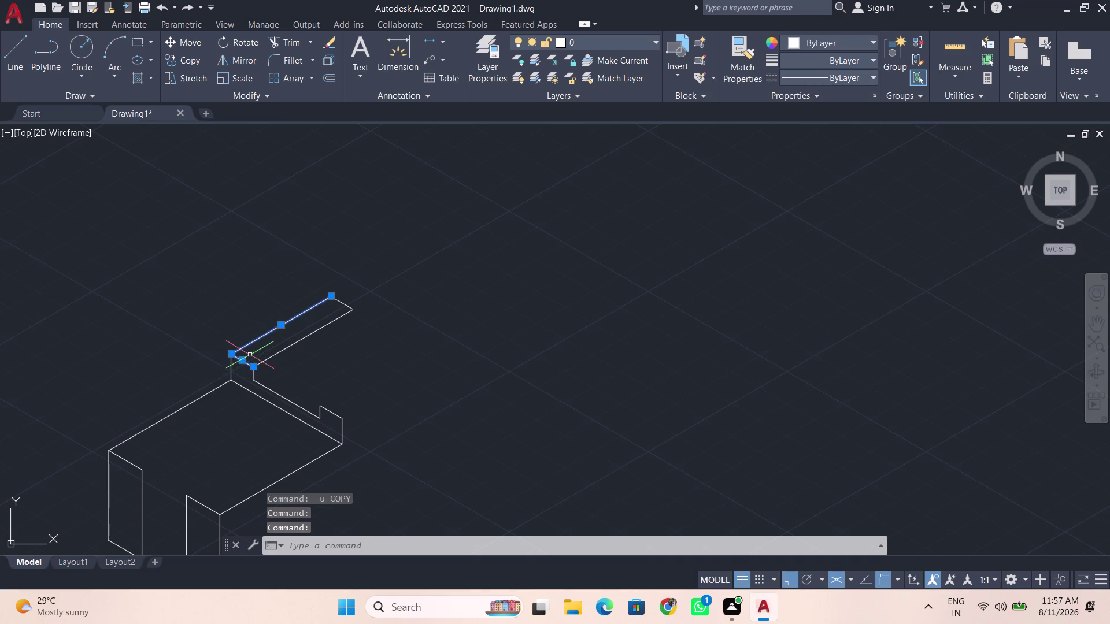
key(Escape)
click(273, 356)
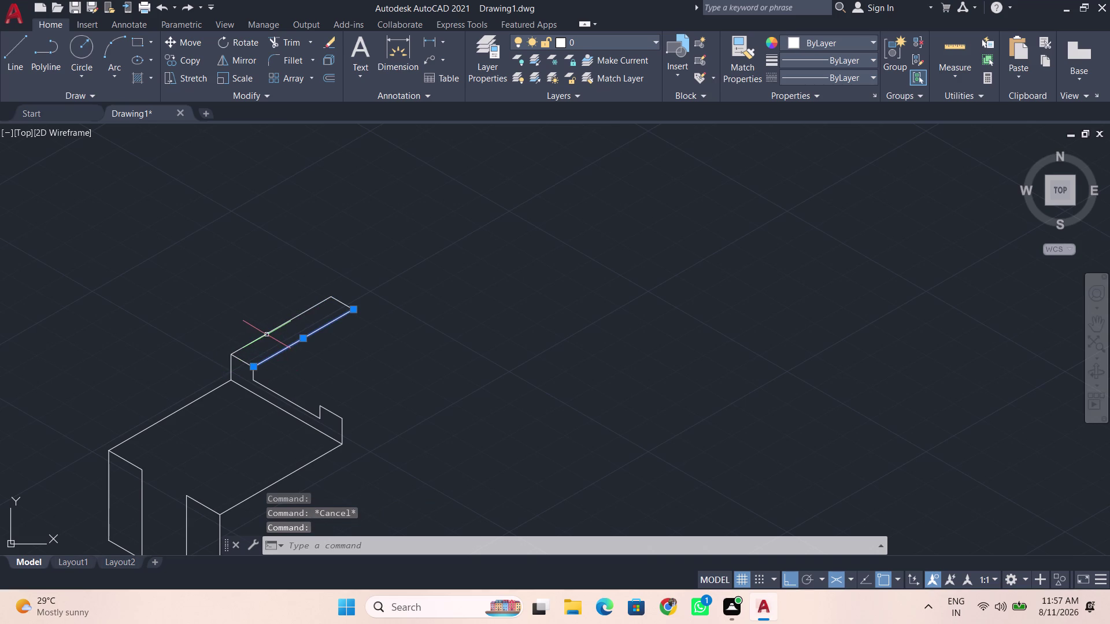
click(266, 334)
click(342, 302)
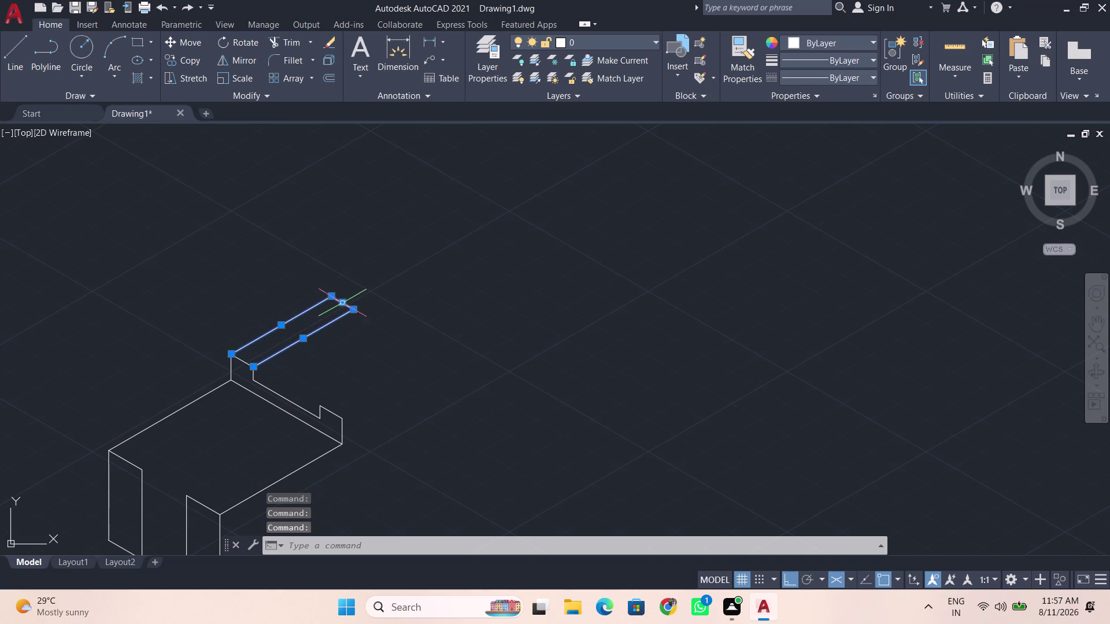
Copy the ledge edges from the ledge corner onto the lower step's corner.
key(c)
key(o)
key(Return)
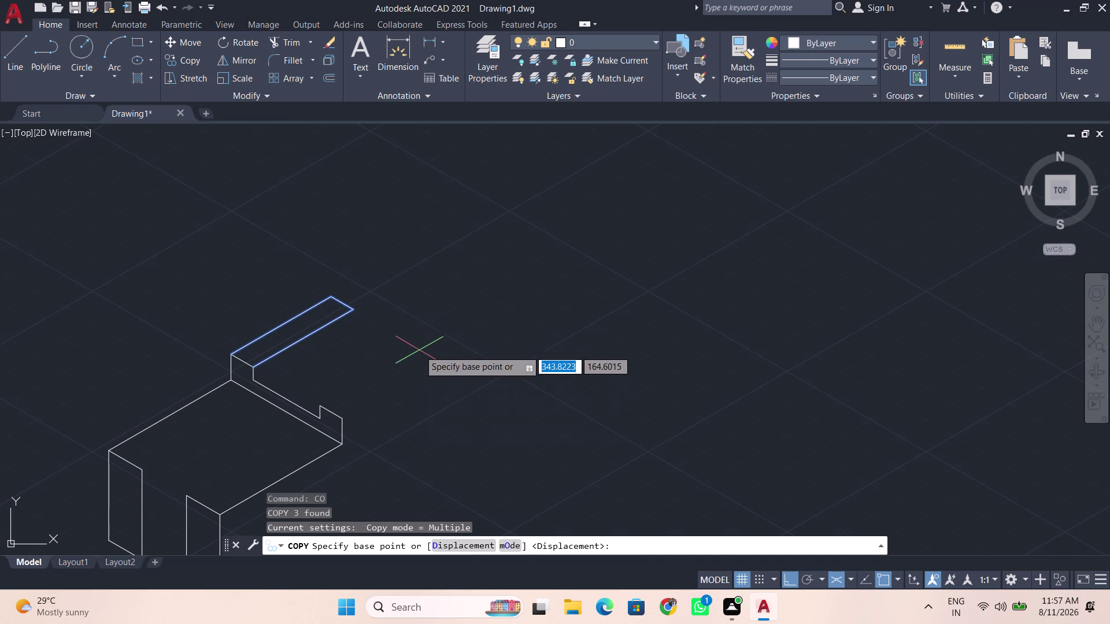
click(233, 353)
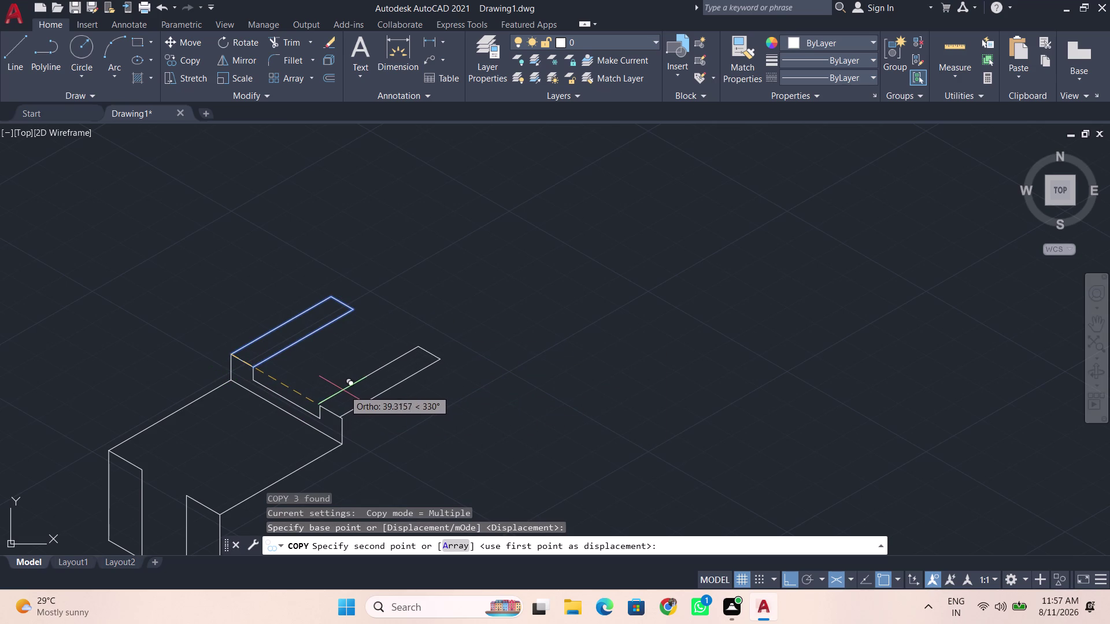
scroll(up, 3)
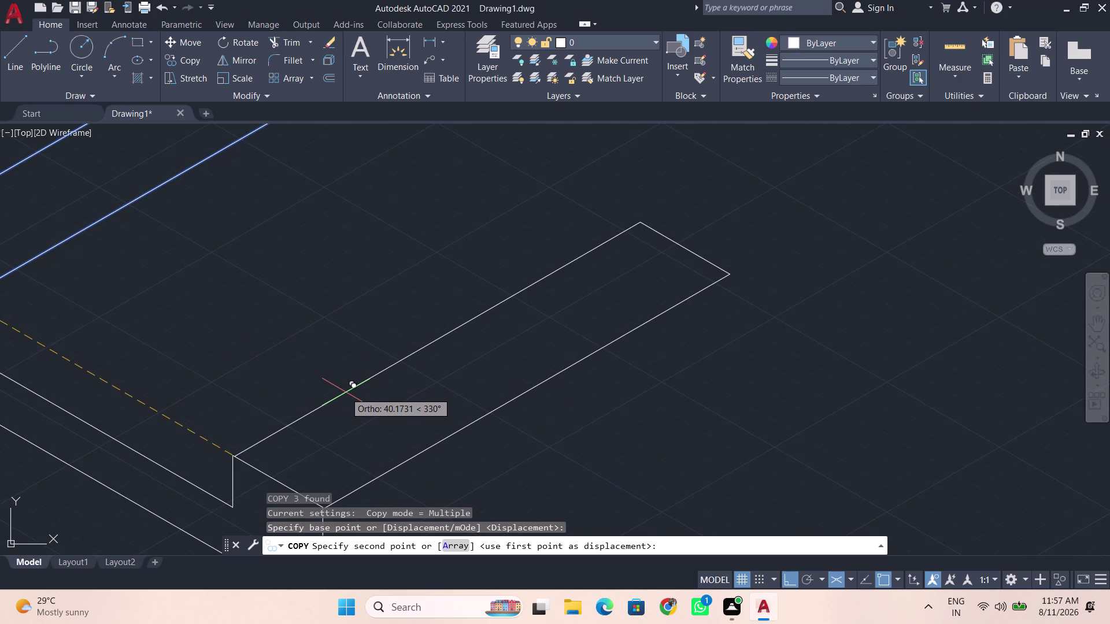
scroll(up, 3)
middle_drag(344, 391, 353, 327)
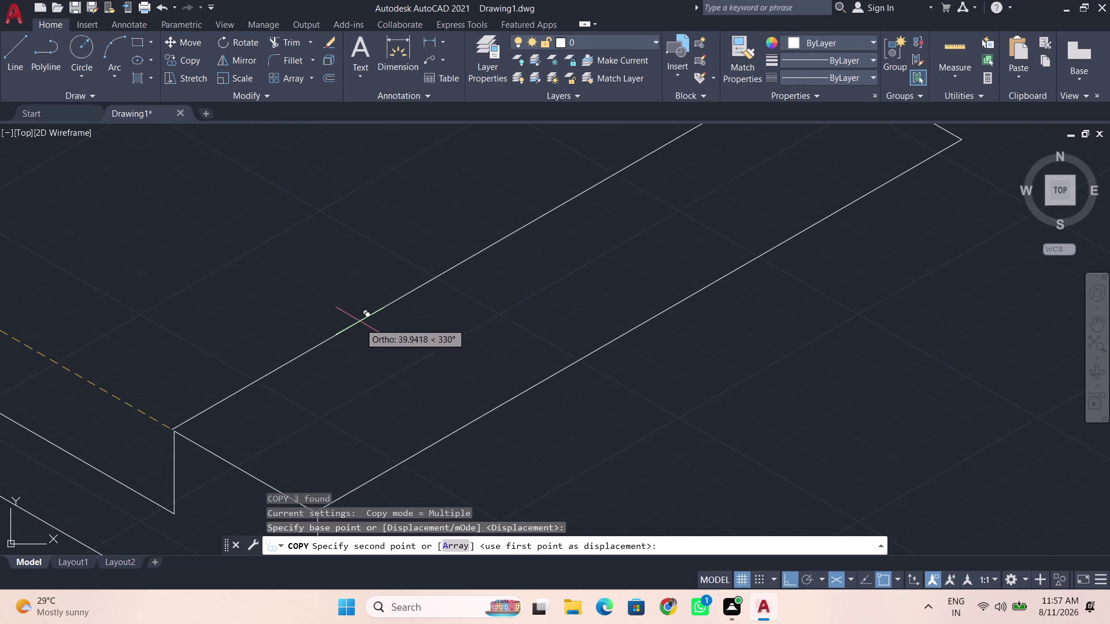
middle_drag(360, 325, 380, 253)
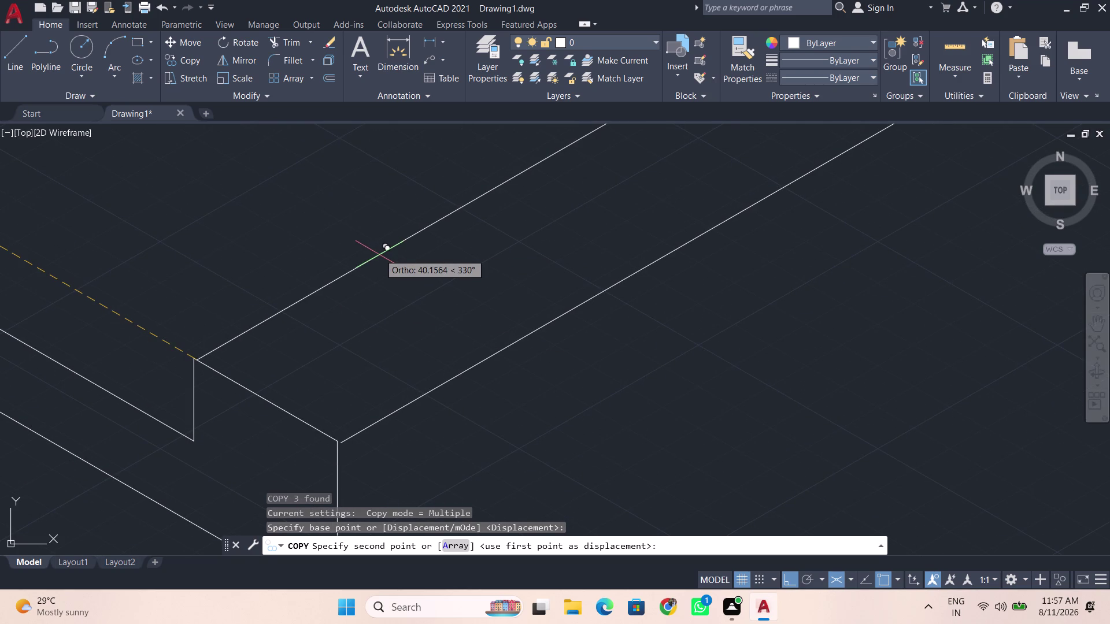
click(377, 253)
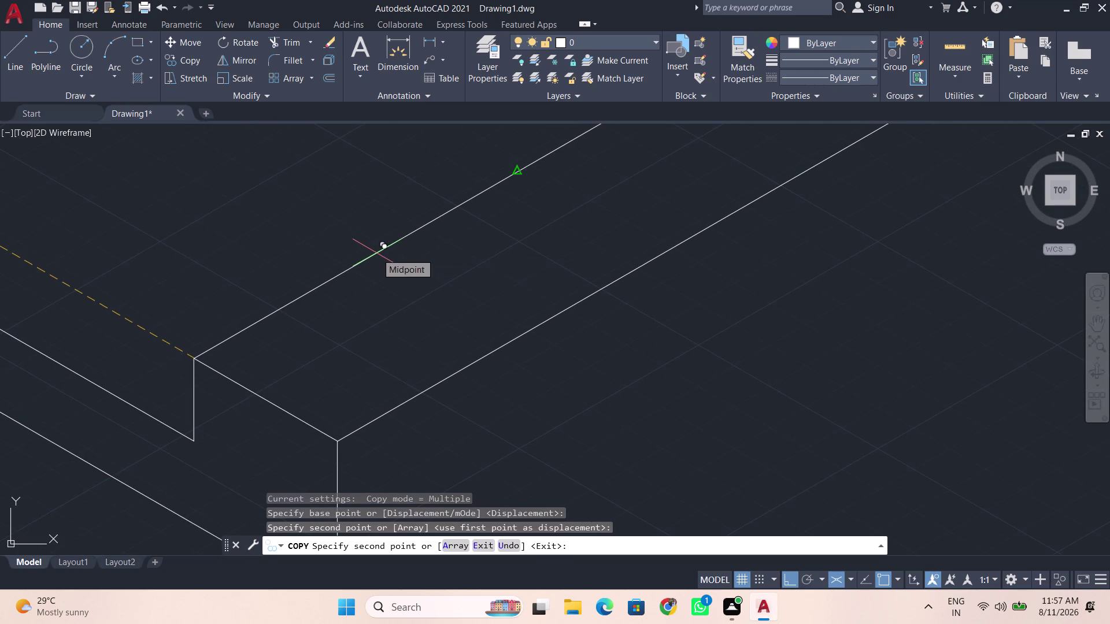
key(space)
scroll(down, 3)
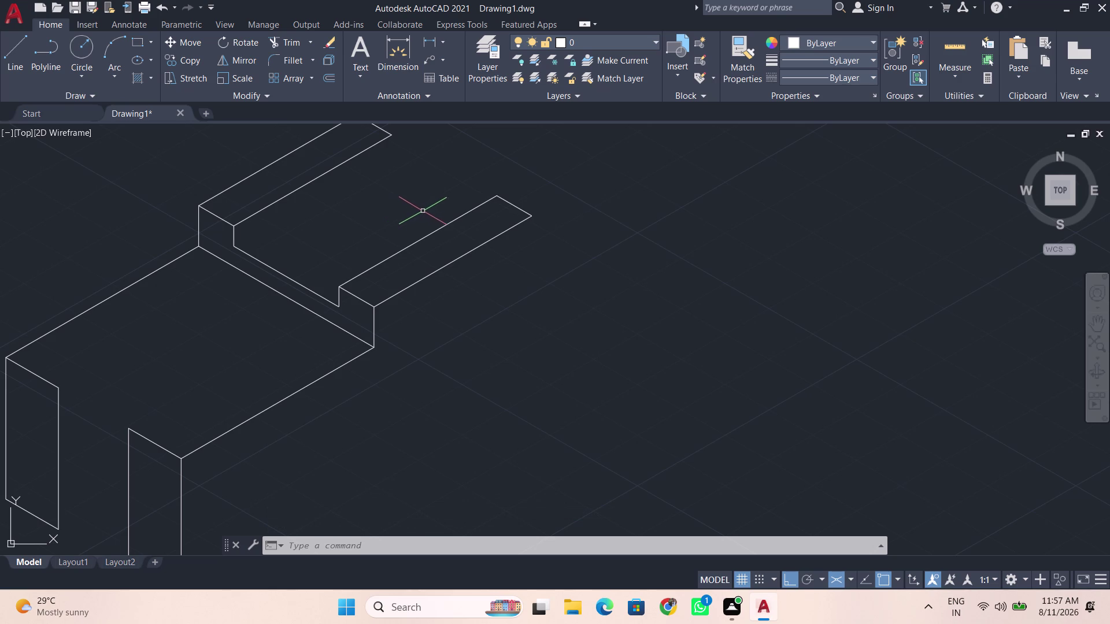
From the copied ledge's far corner, draw a 20-unit line straight down on the right isoplane.
key(l)
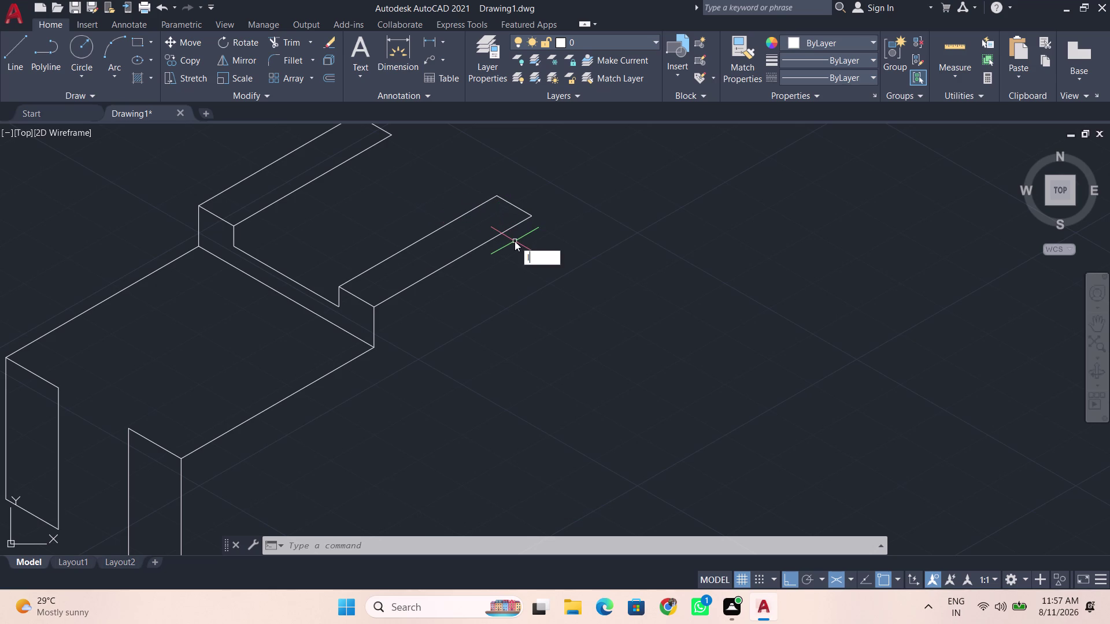
key(Return)
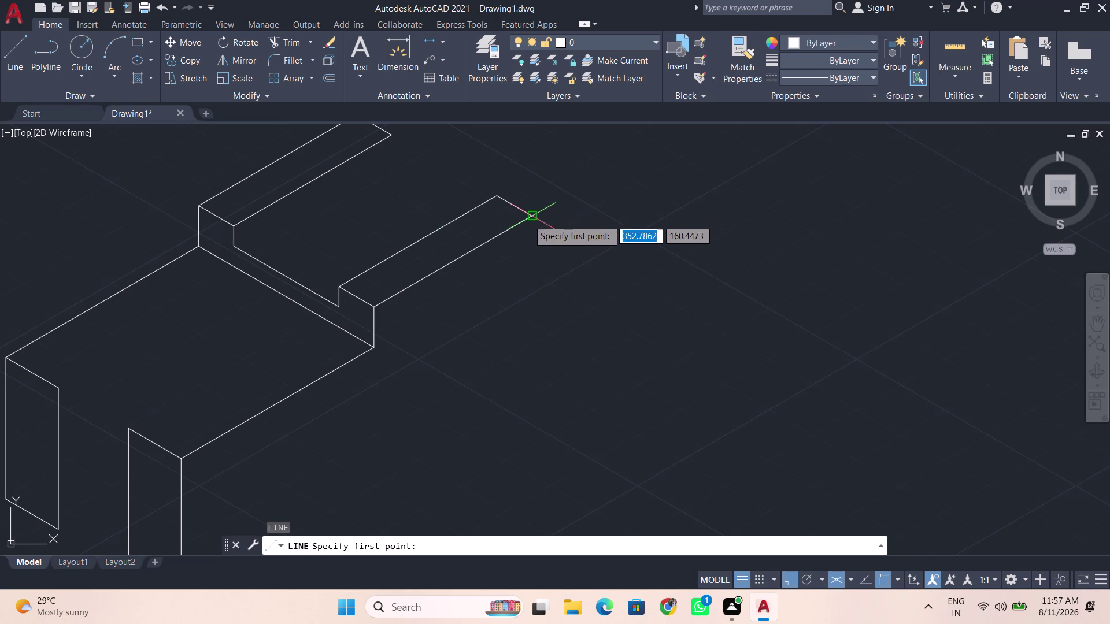
click(528, 219)
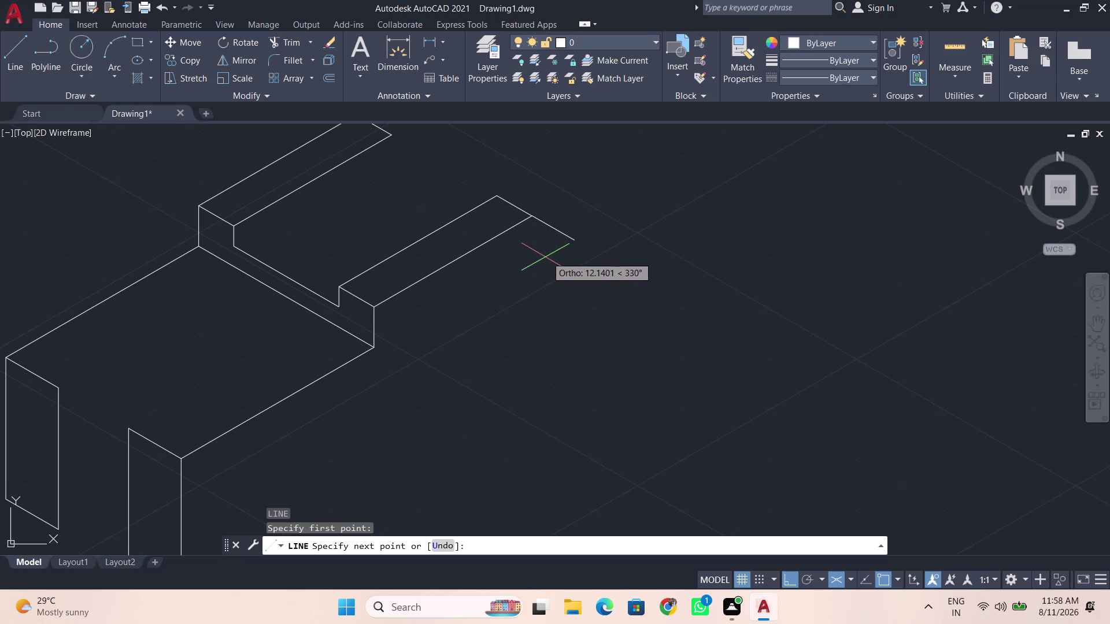
key(F5)
key(BackSpace)
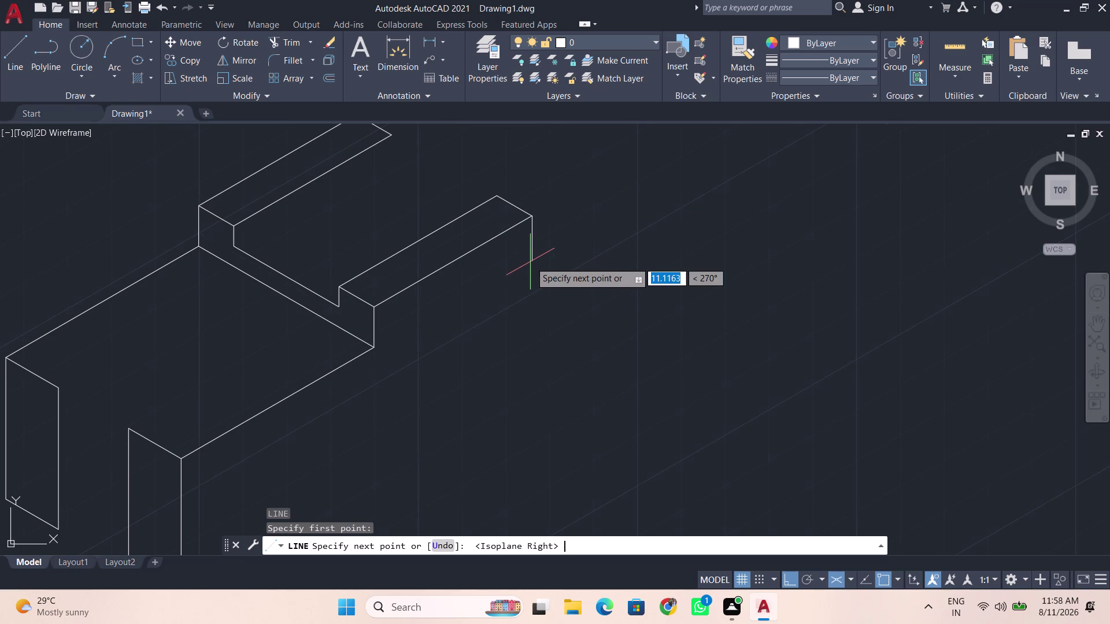
key(BackSpace)
text(20)
key(Return)
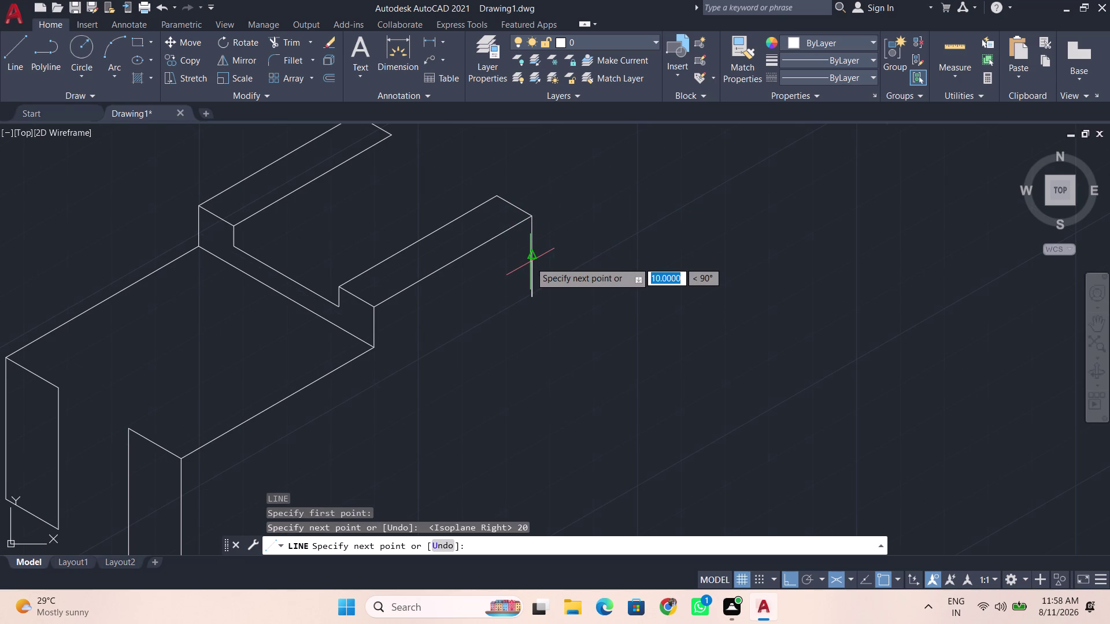